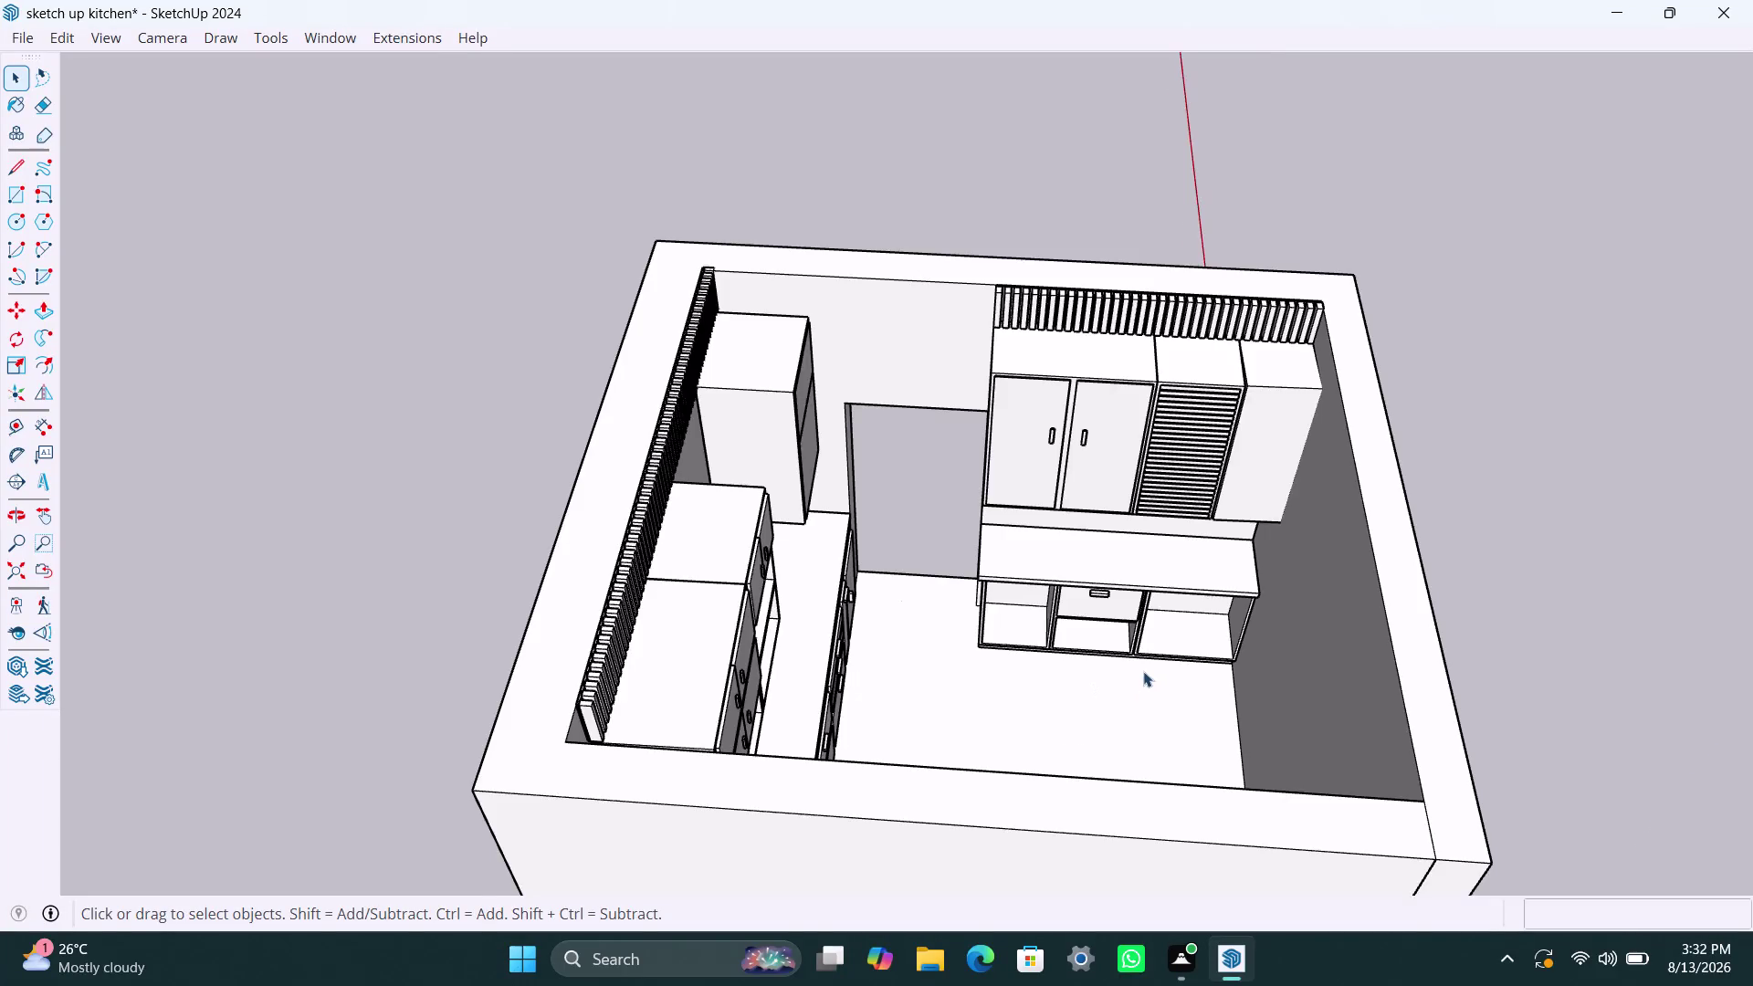
Draw a thin vertical handle rectangle on the tall fridge unit's upper door.
scroll(down, 3)
middle_drag(951, 543, 811, 621)
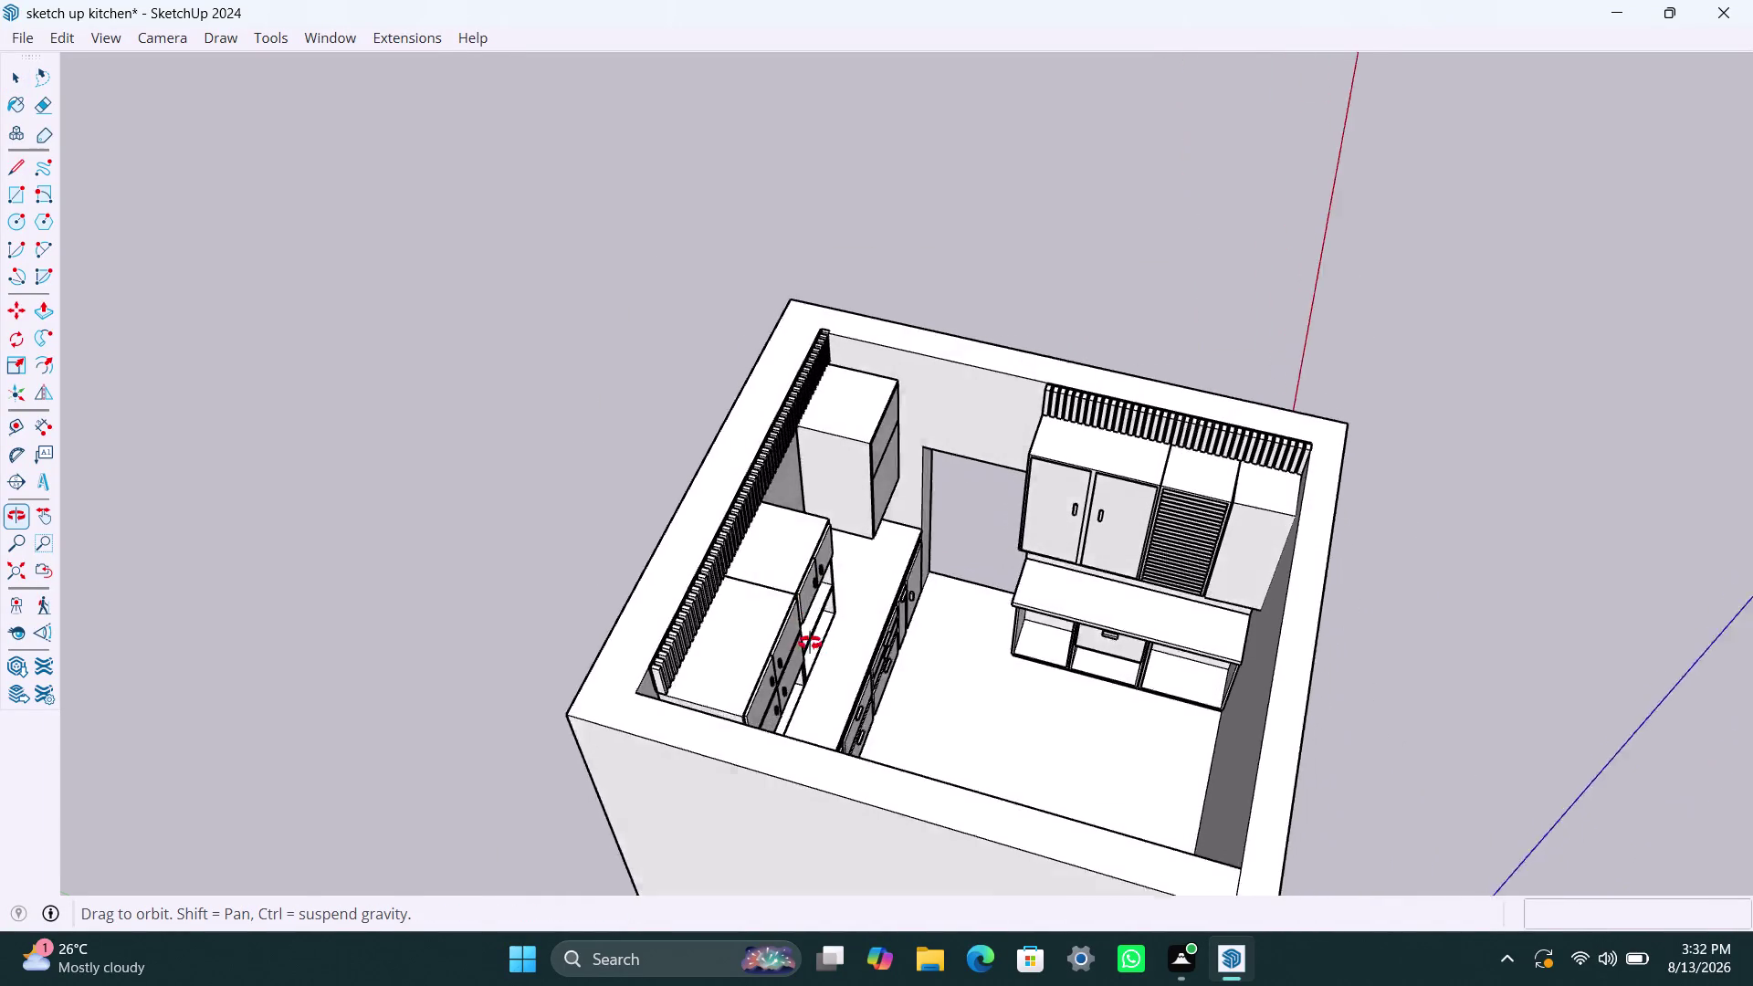
middle_drag(811, 621, 1355, 729)
scroll(up, 3)
middle_drag(1160, 568, 990, 577)
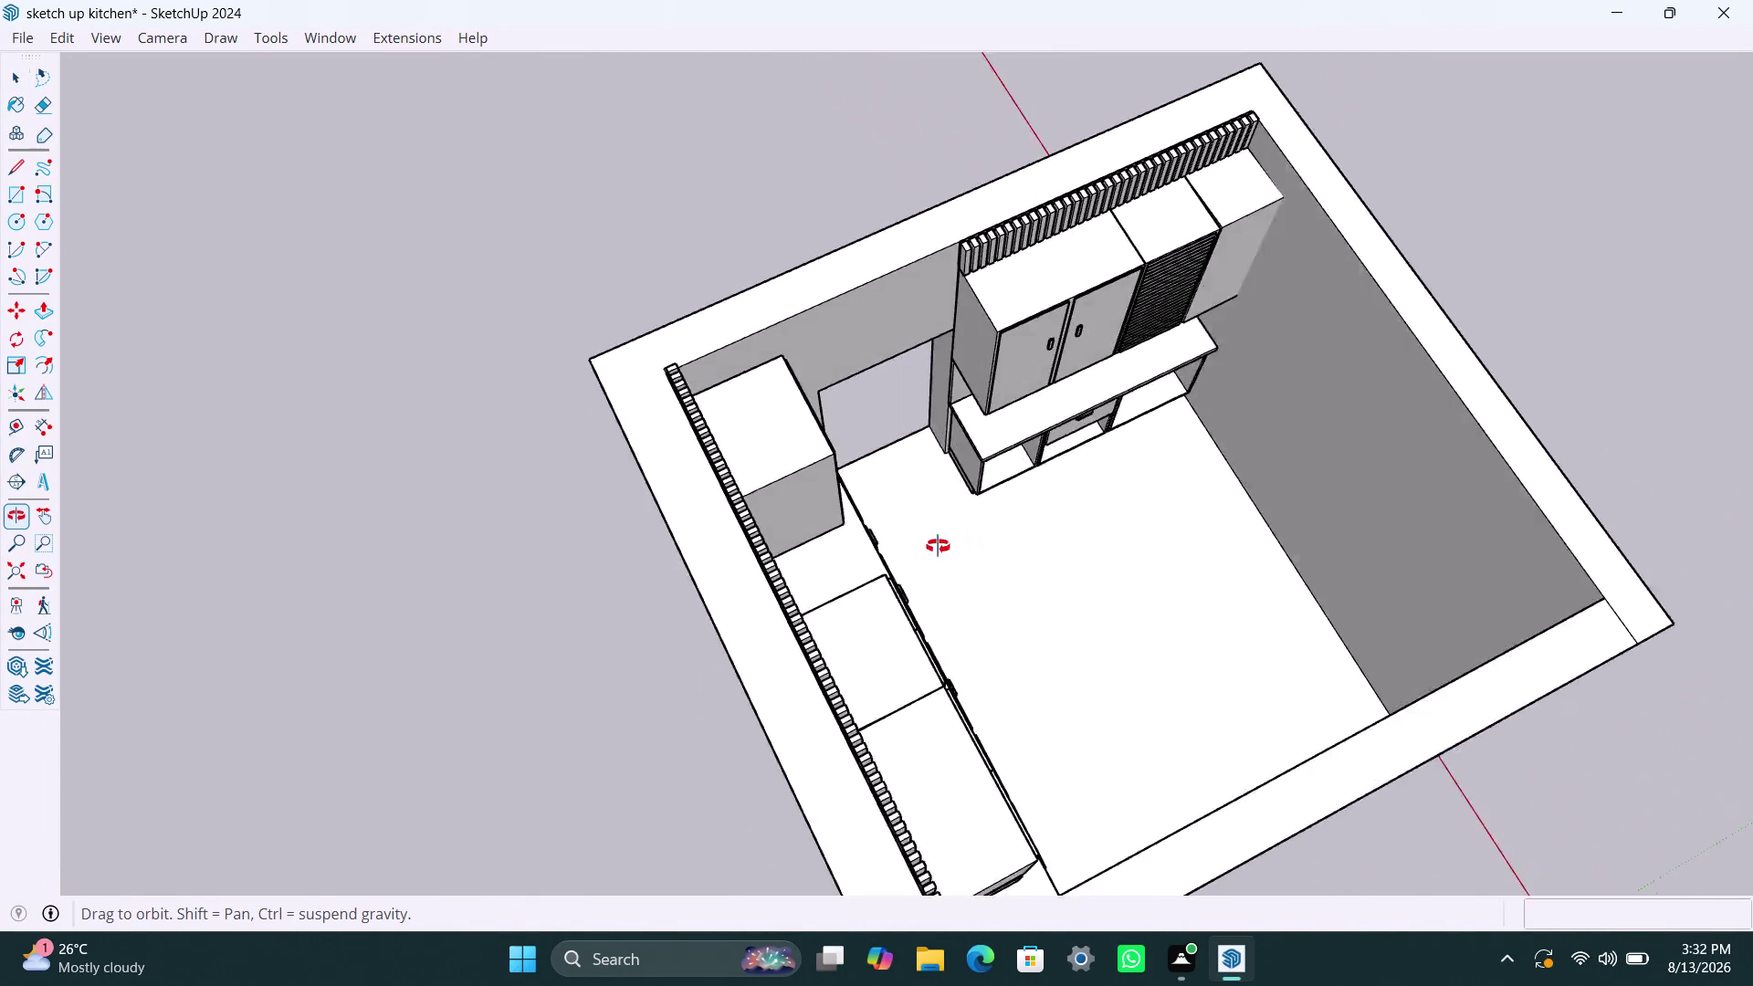
middle_drag(990, 577, 733, 333)
scroll(up, 3)
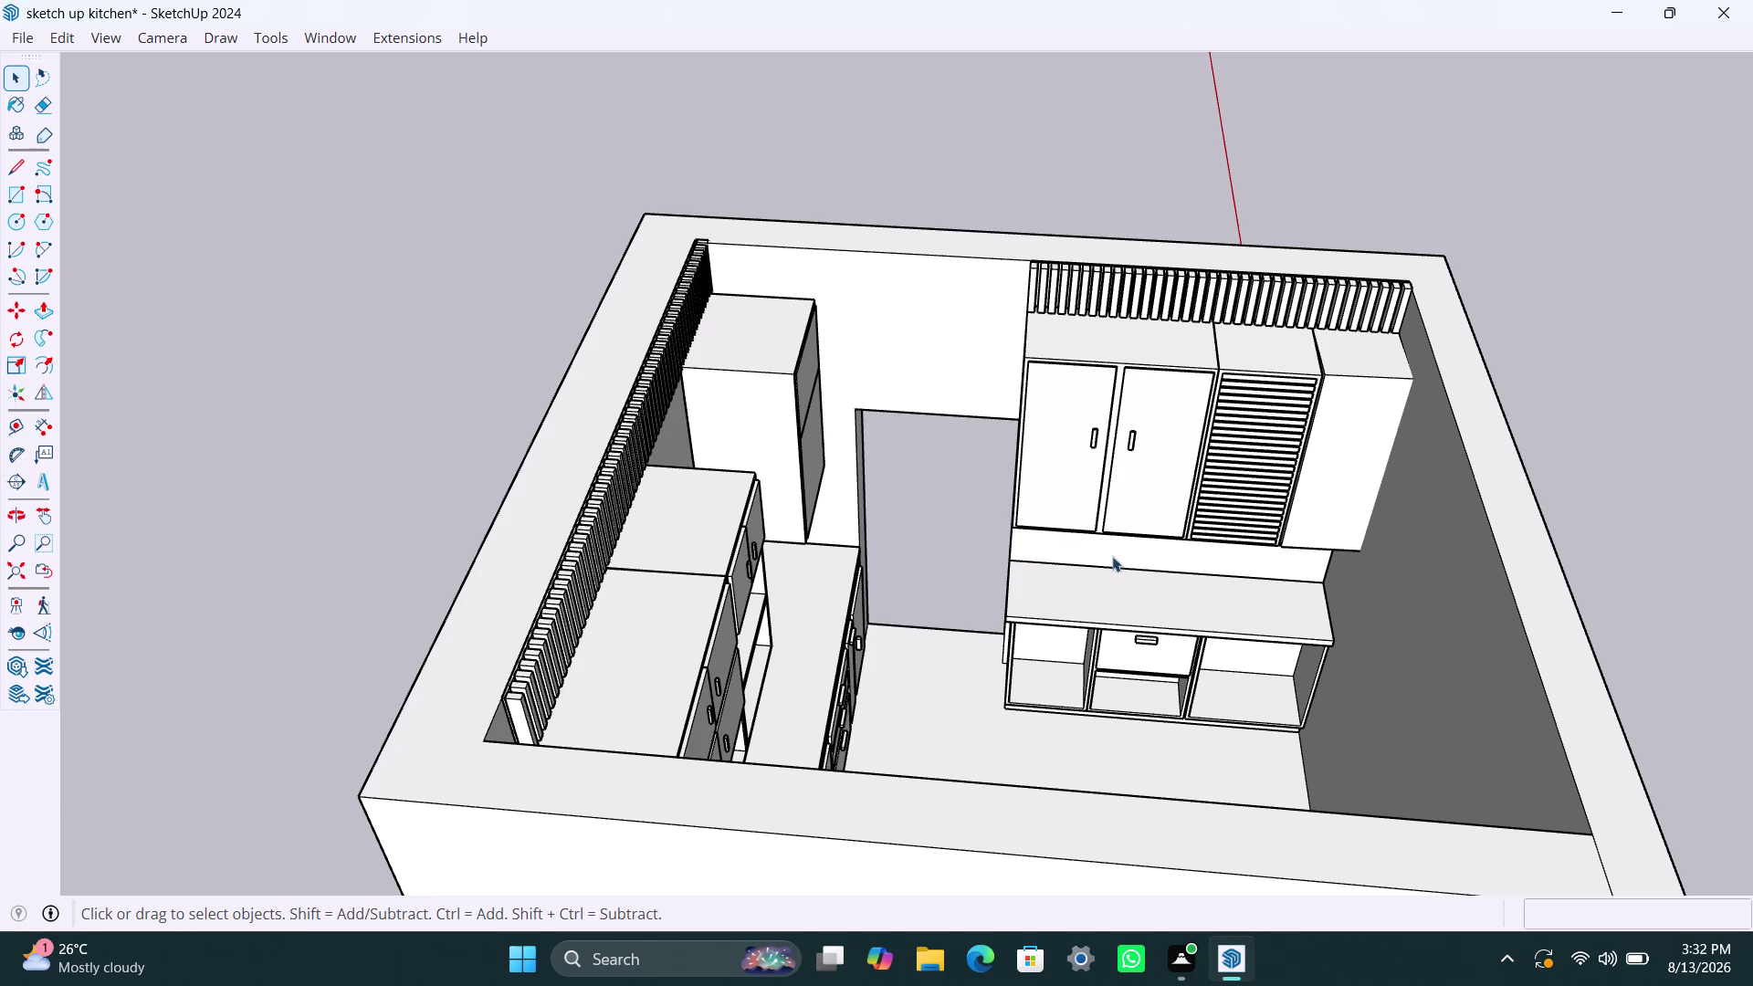
scroll(down, 3)
middle_drag(1116, 660, 529, 587)
scroll(down, 3)
middle_drag(883, 623, 883, 626)
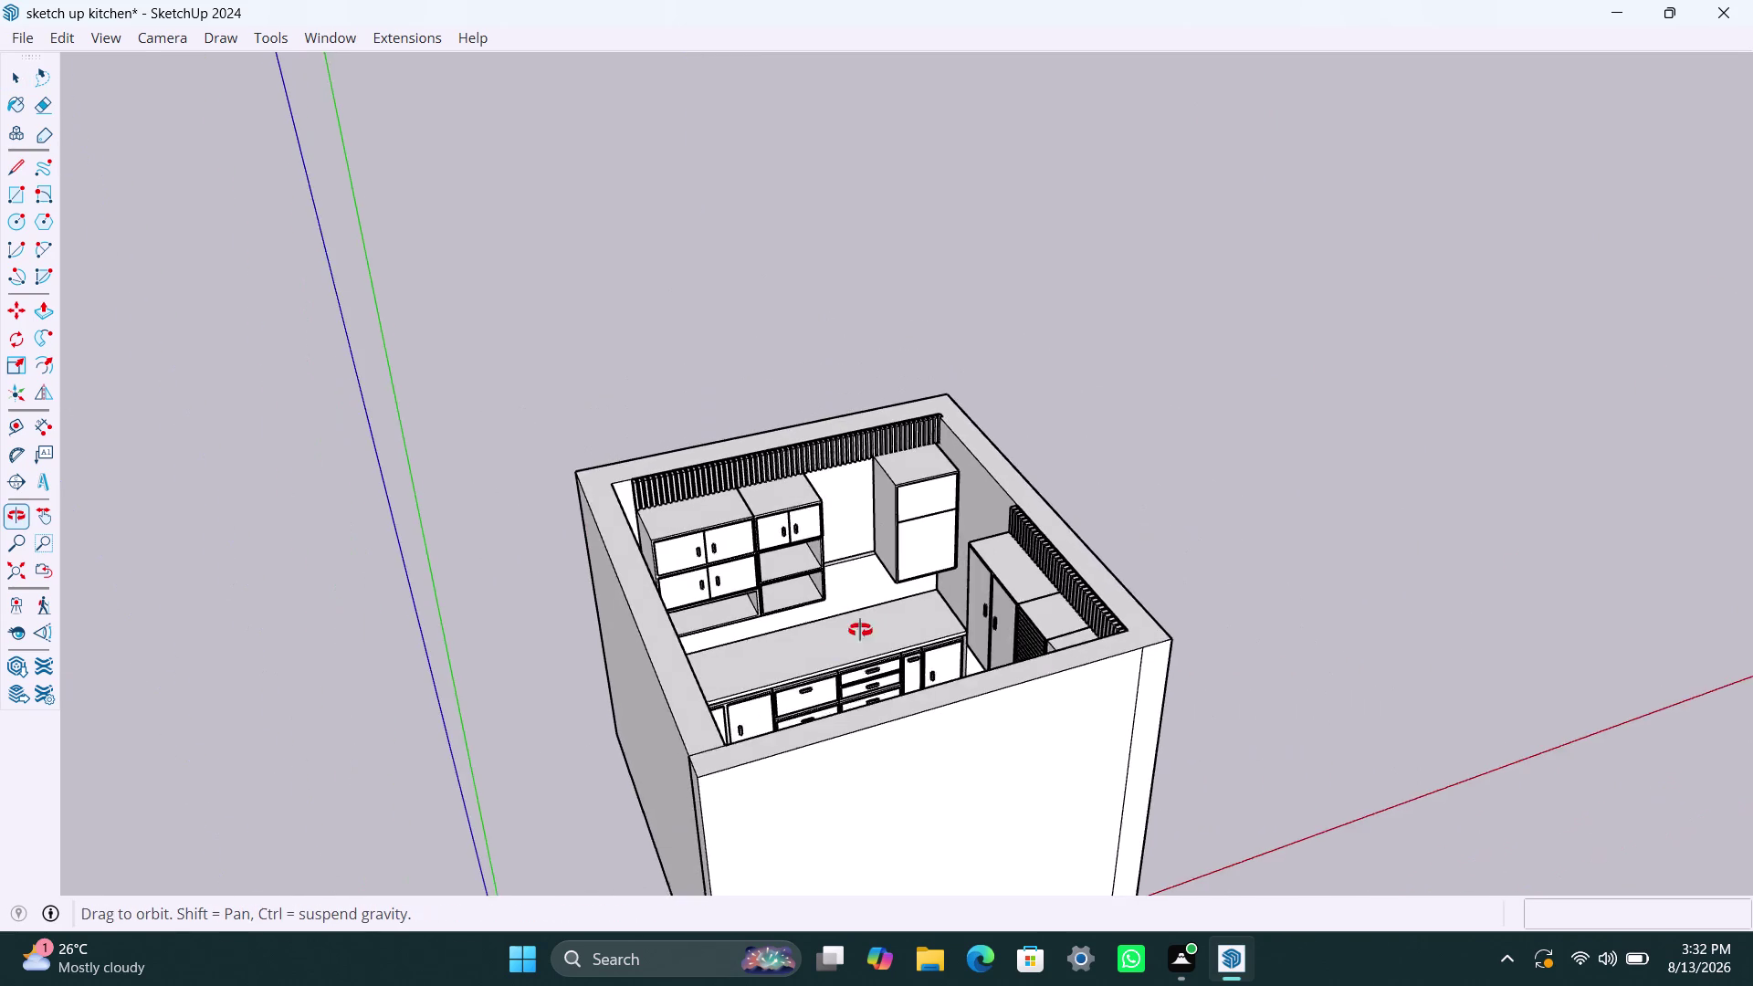
middle_drag(883, 625, 913, 721)
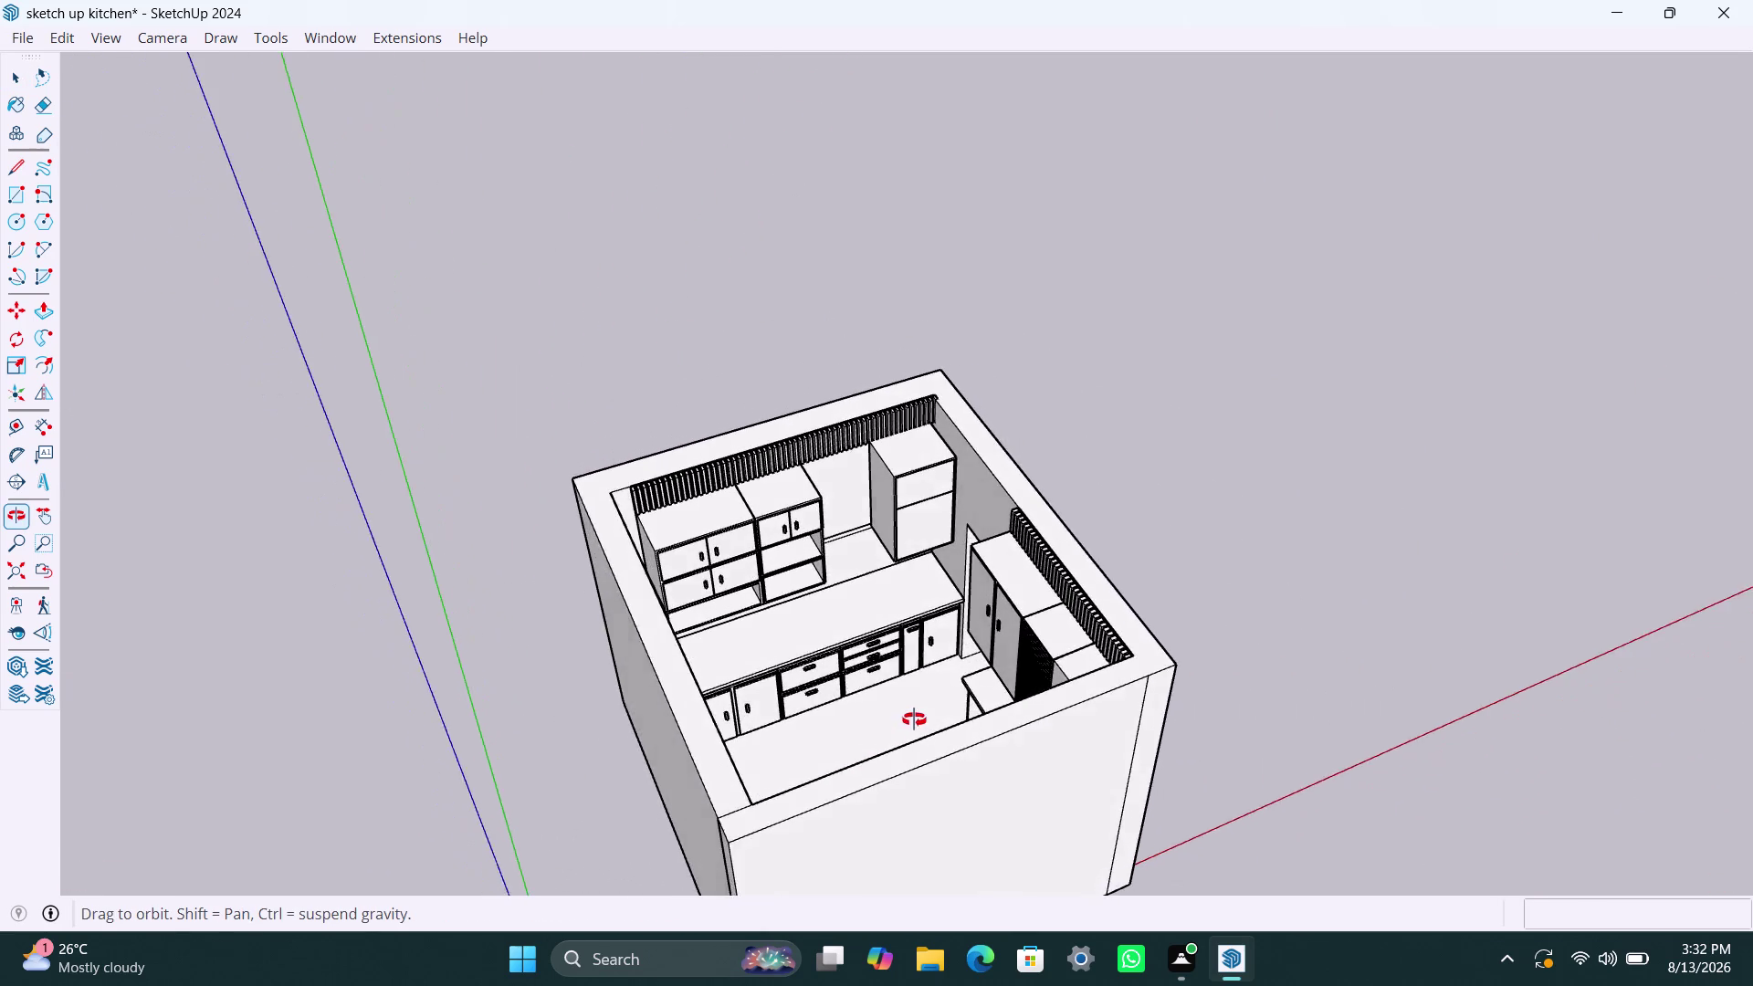
middle_drag(913, 721, 693, 609)
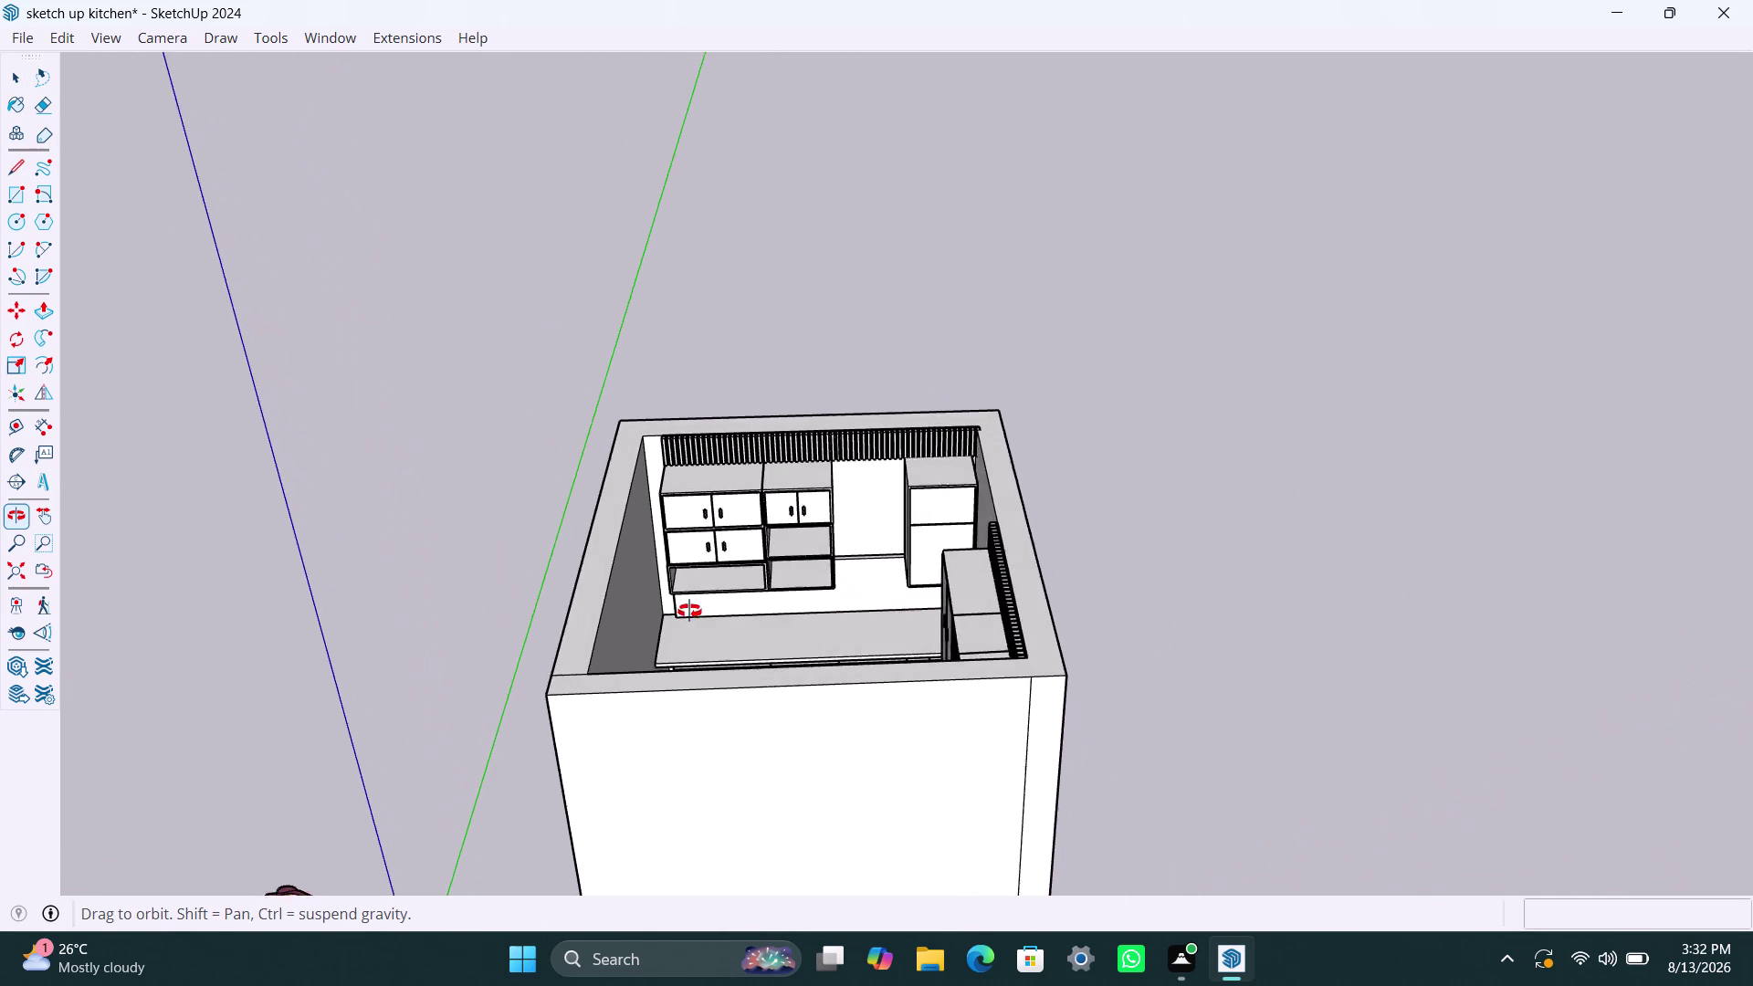
middle_drag(693, 609, 673, 639)
scroll(up, 3)
scroll(up, 3)
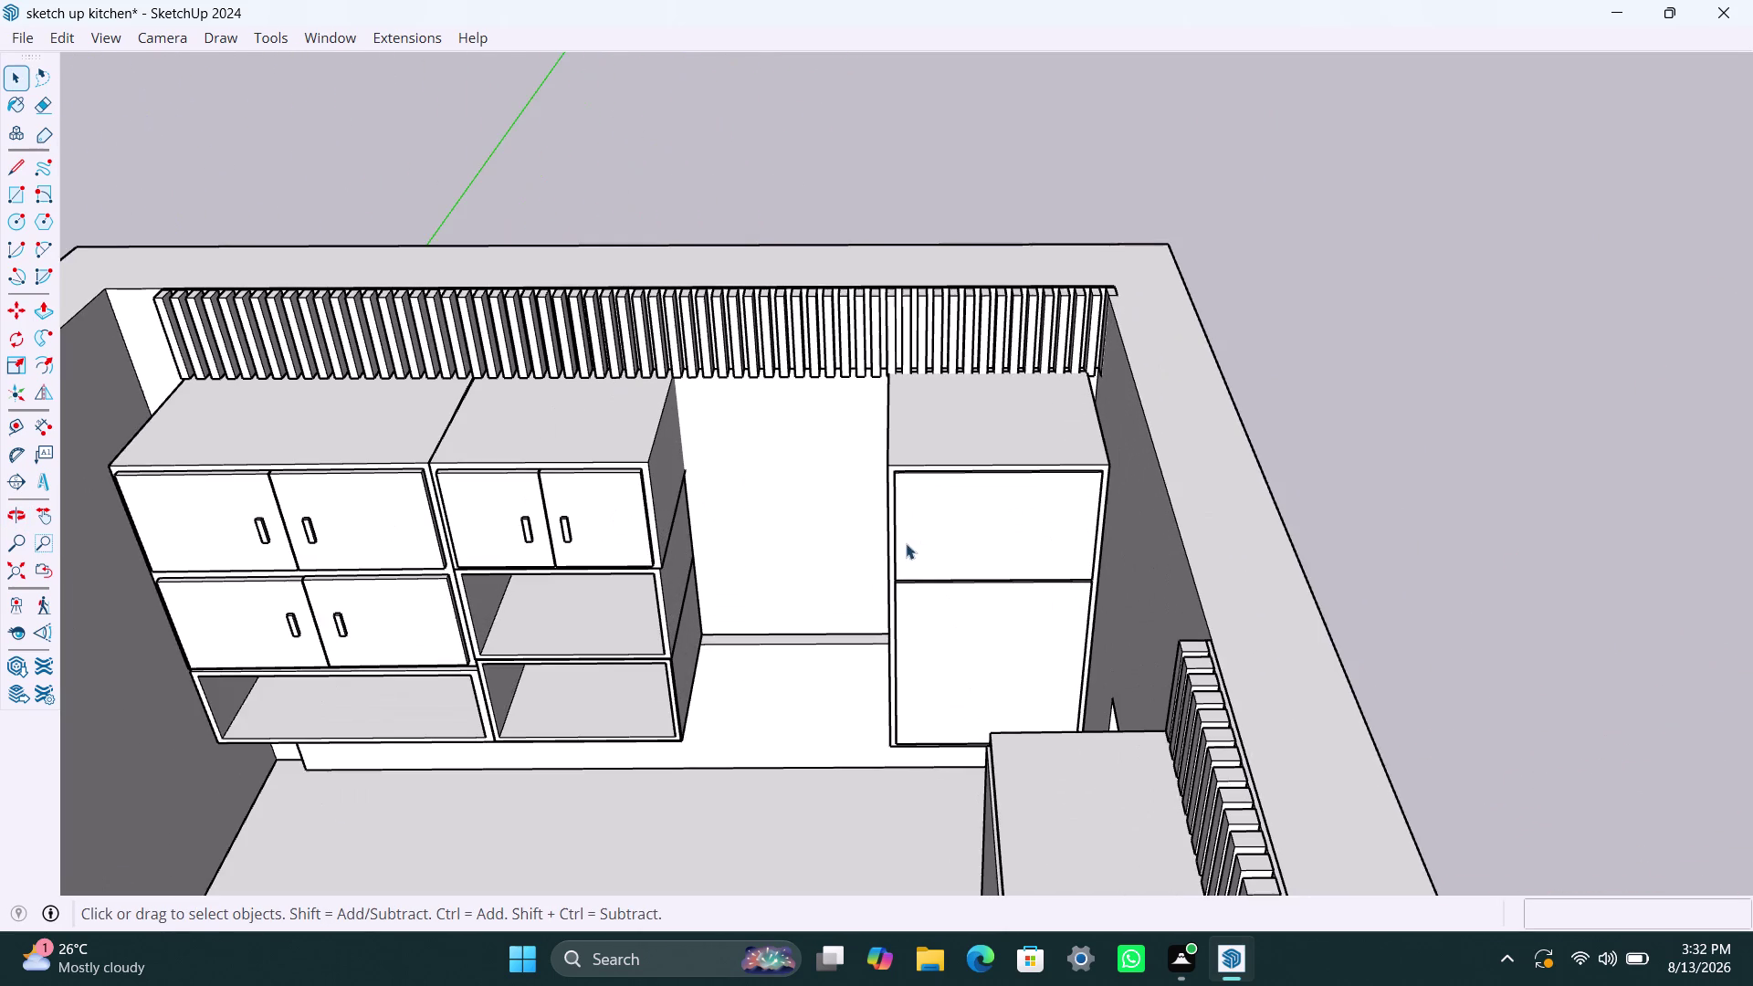
scroll(up, 3)
key(r)
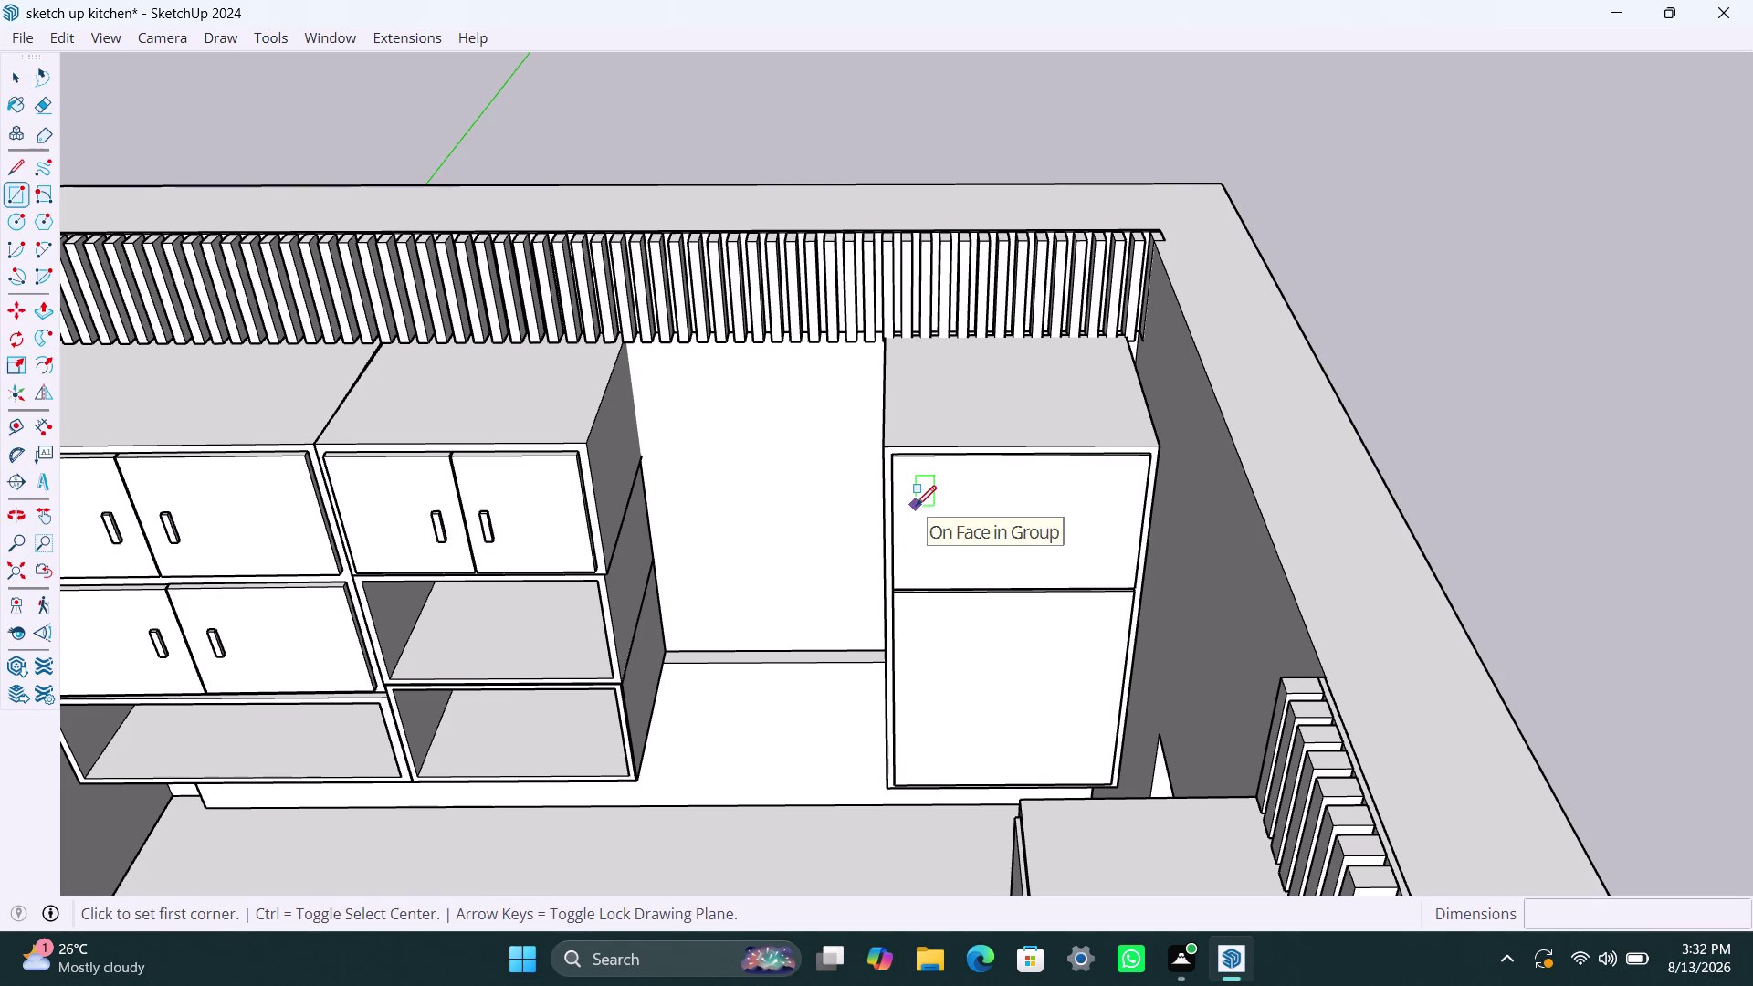
click(918, 505)
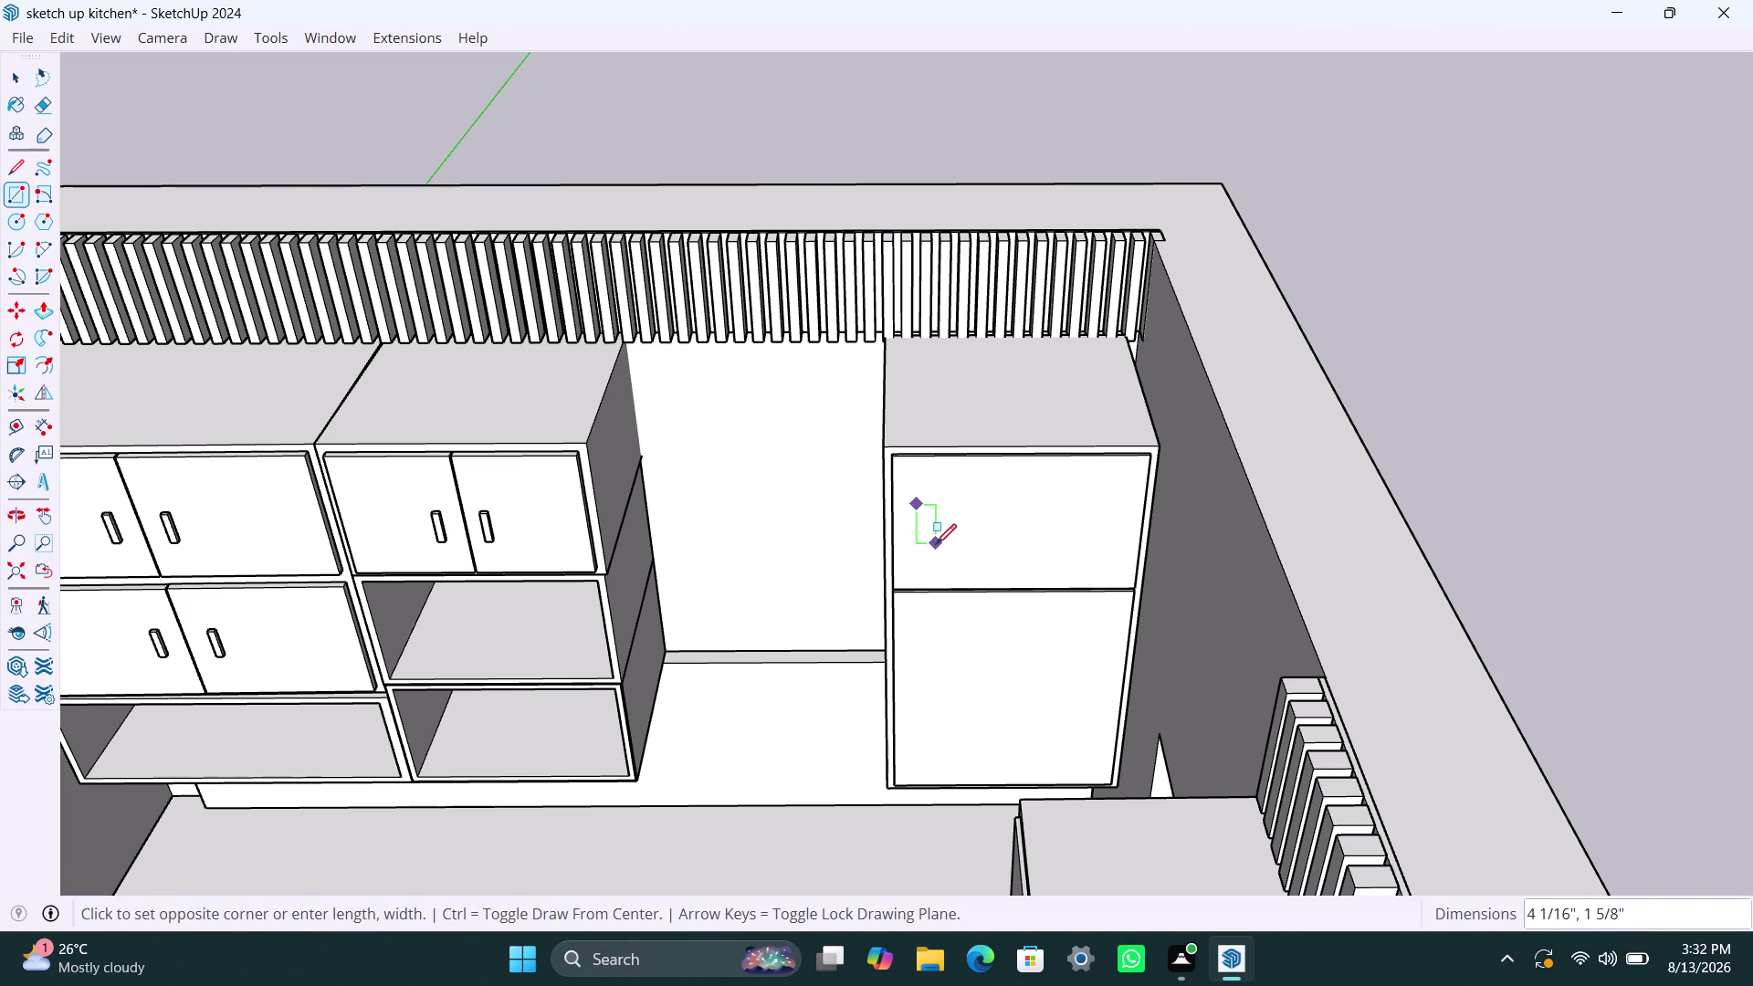
scroll(up, 3)
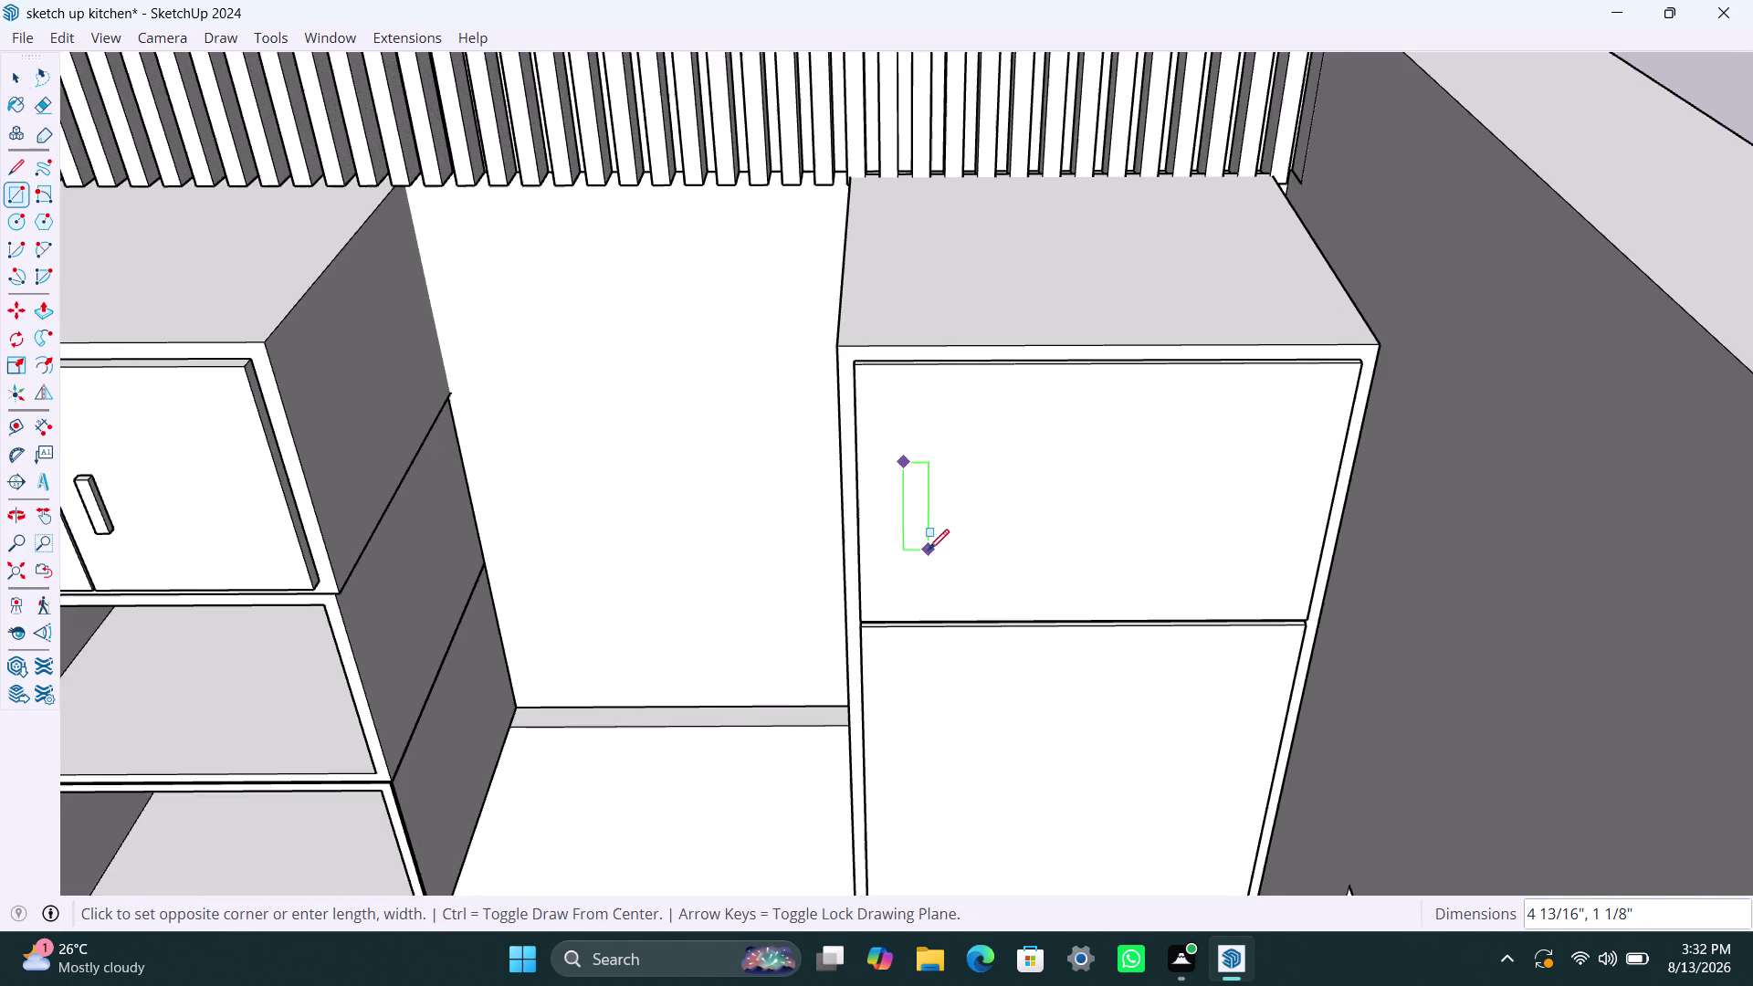
scroll(up, 3)
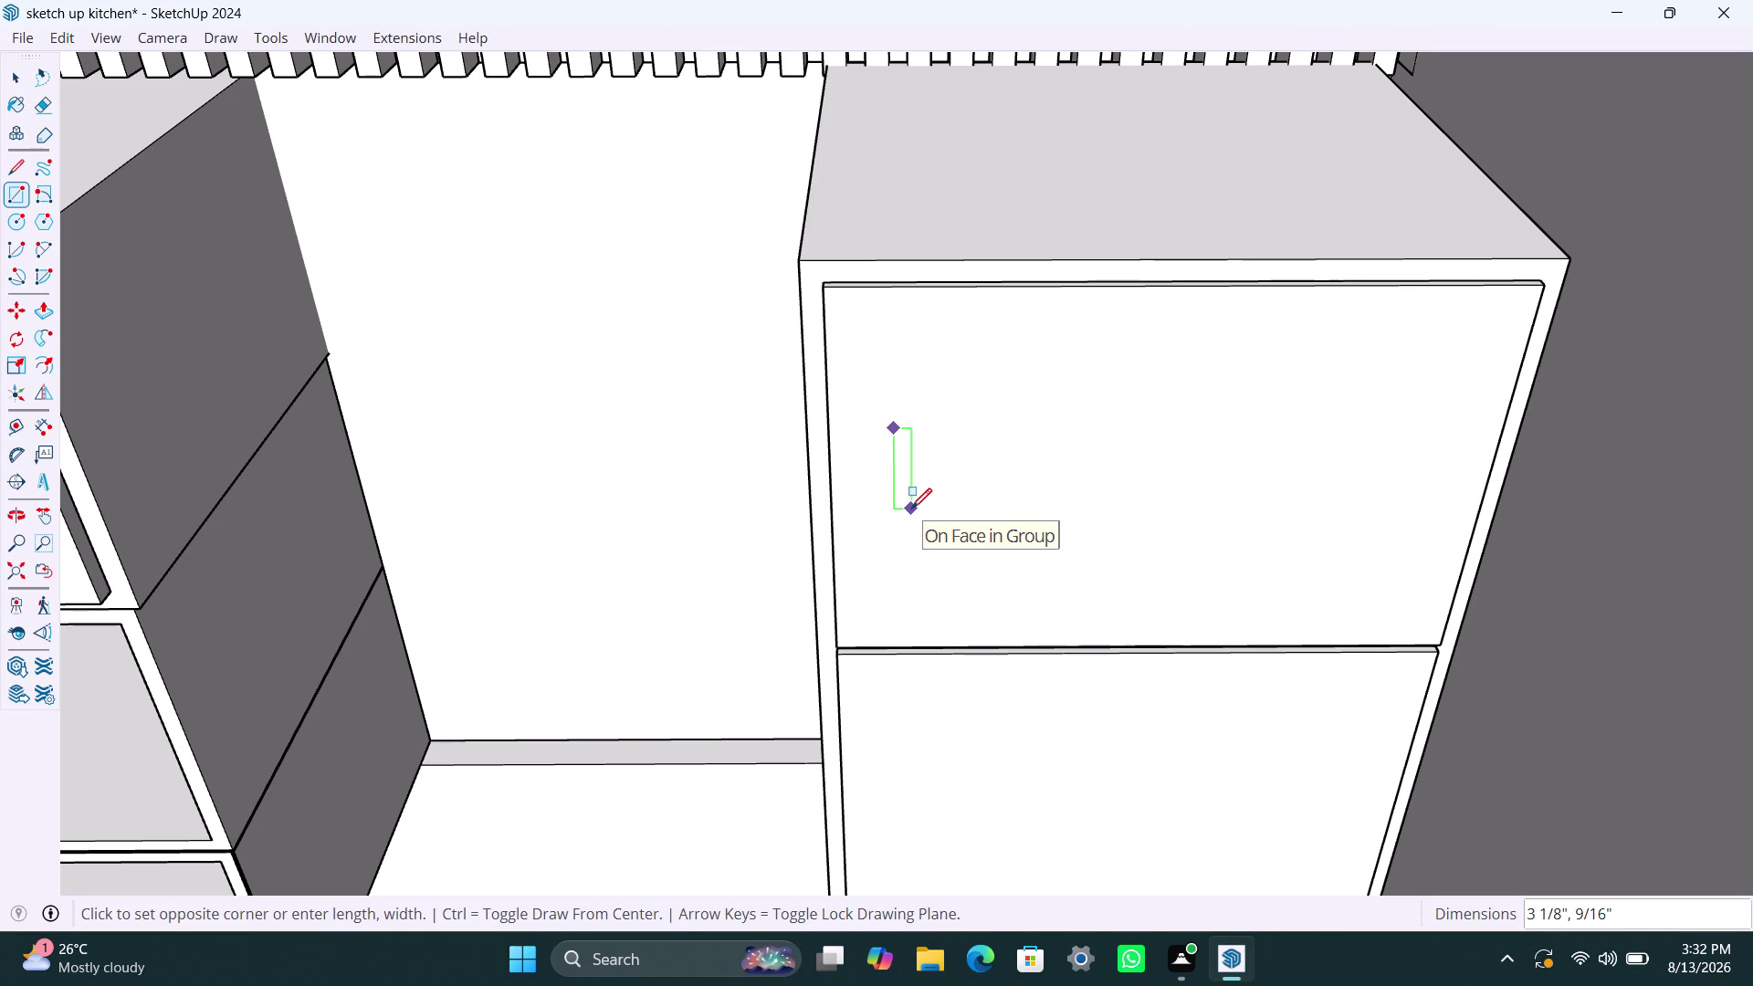
click(911, 509)
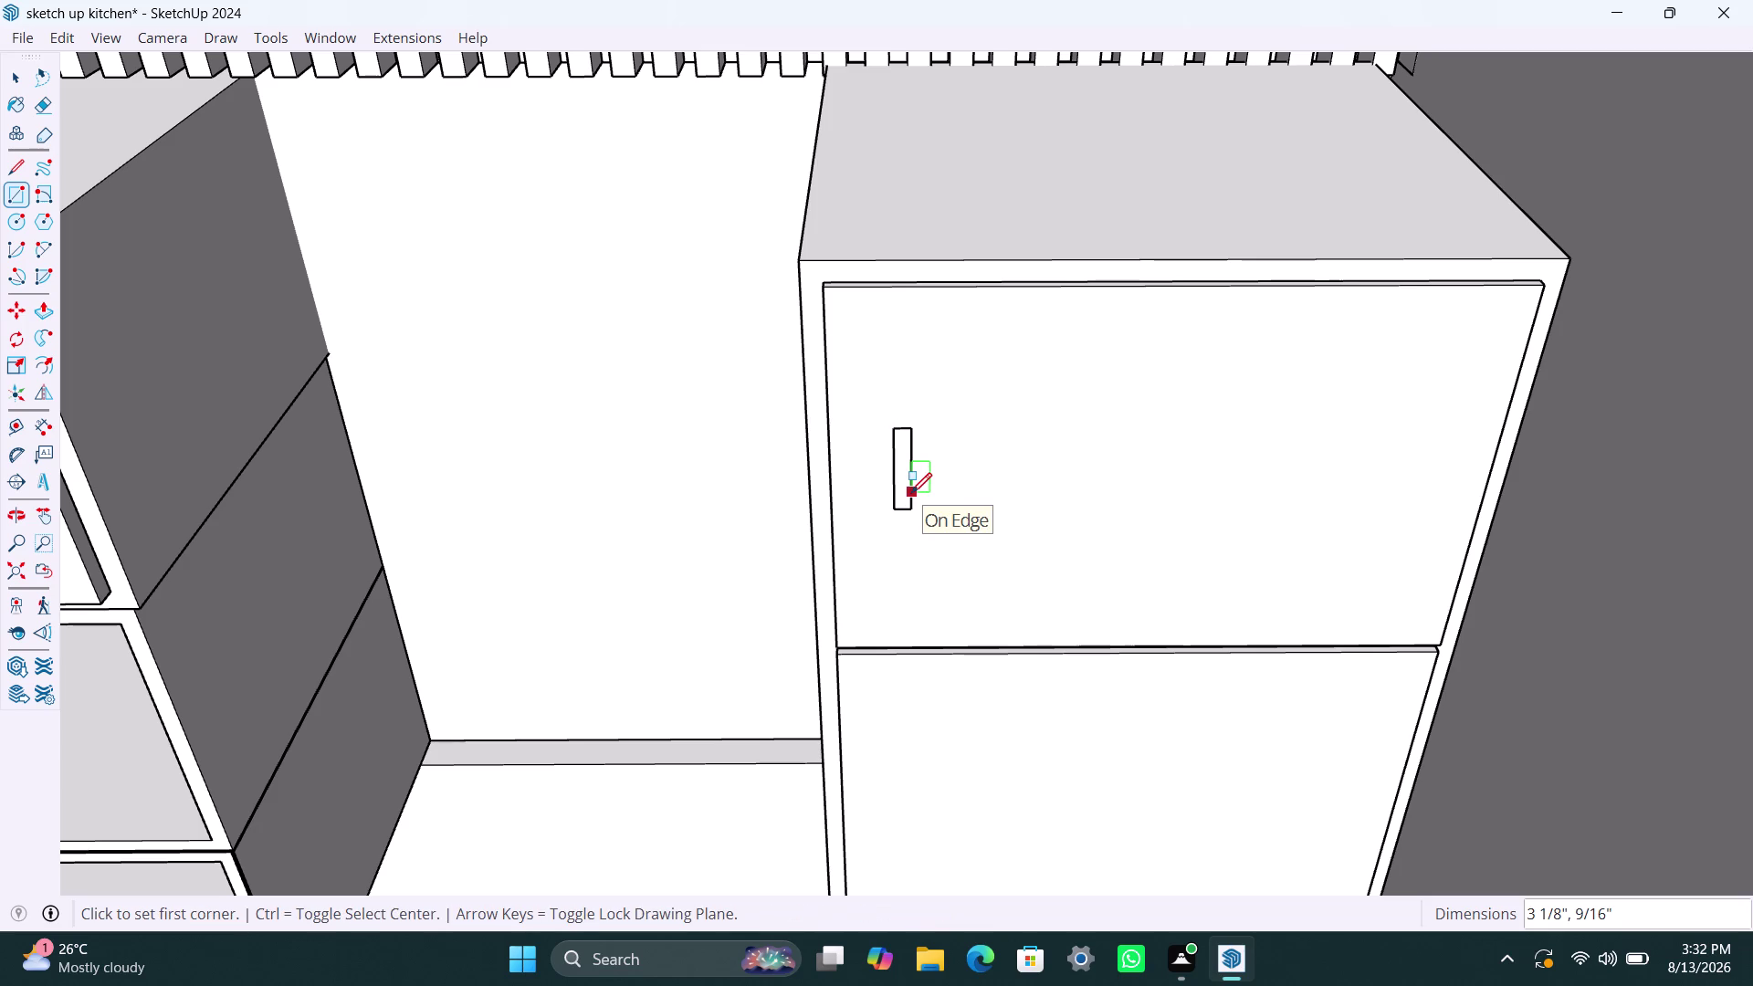
key(space)
Push/Pull the handle rectangle out 7/16" to form a raised handle.
double_click(909, 490)
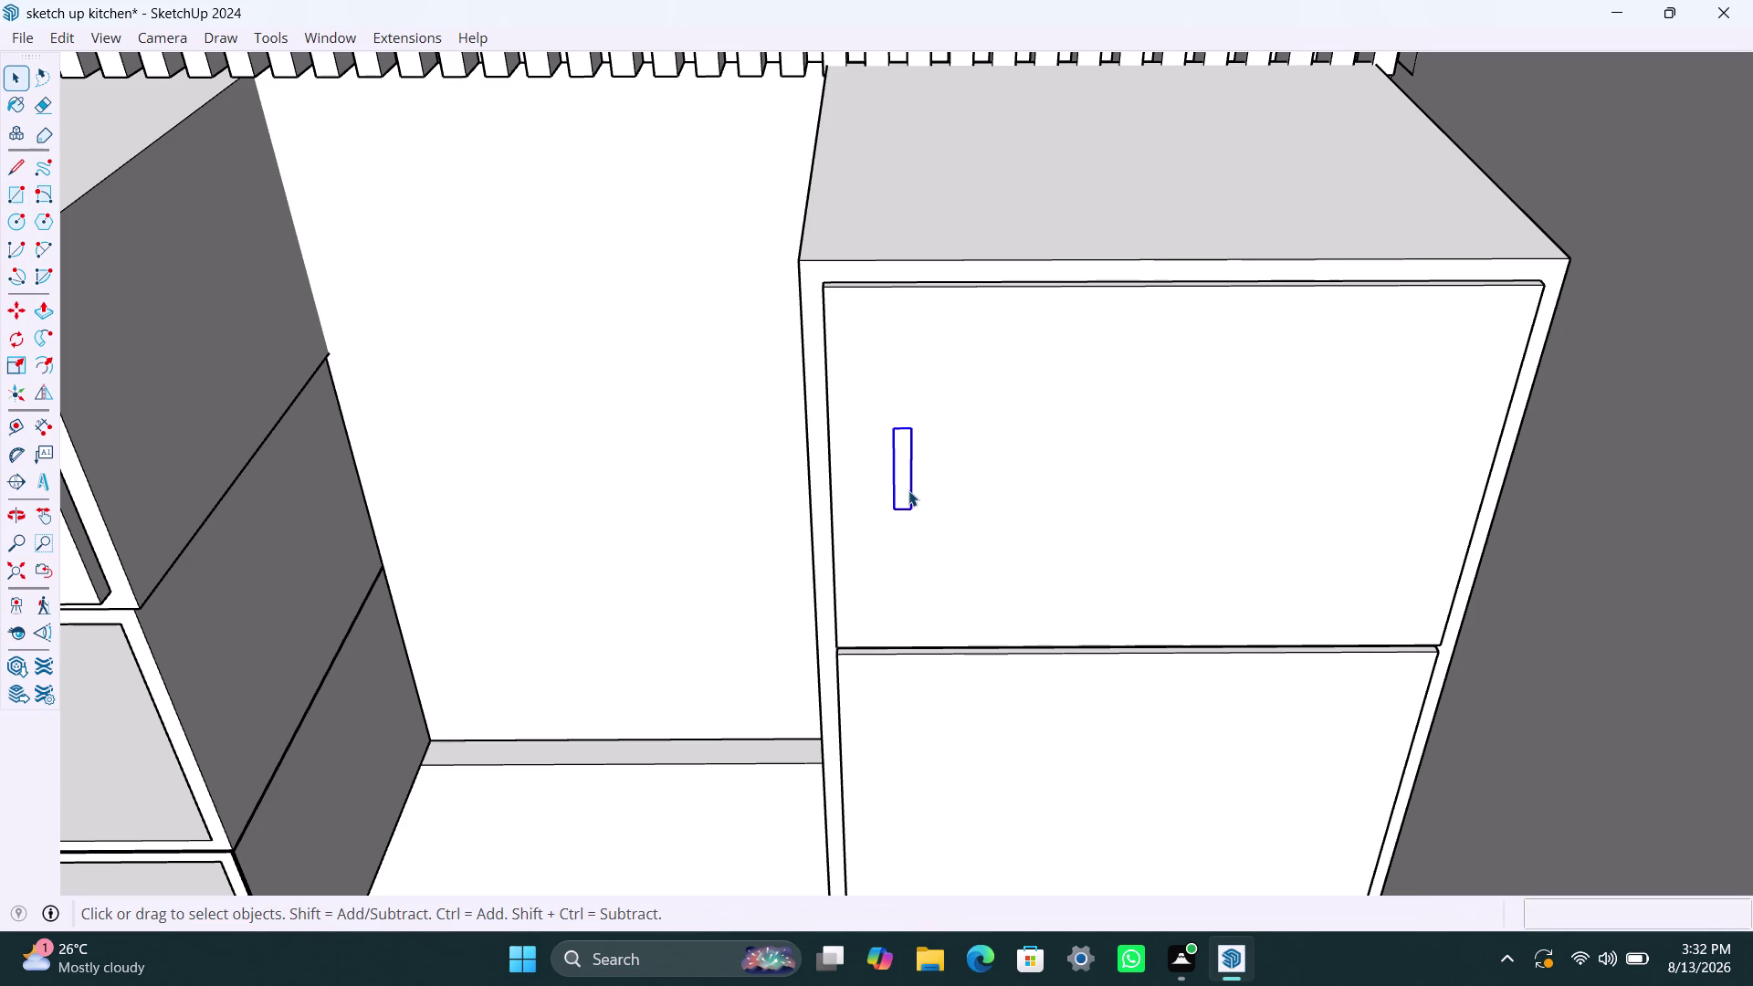
right_click(909, 489)
click(1022, 224)
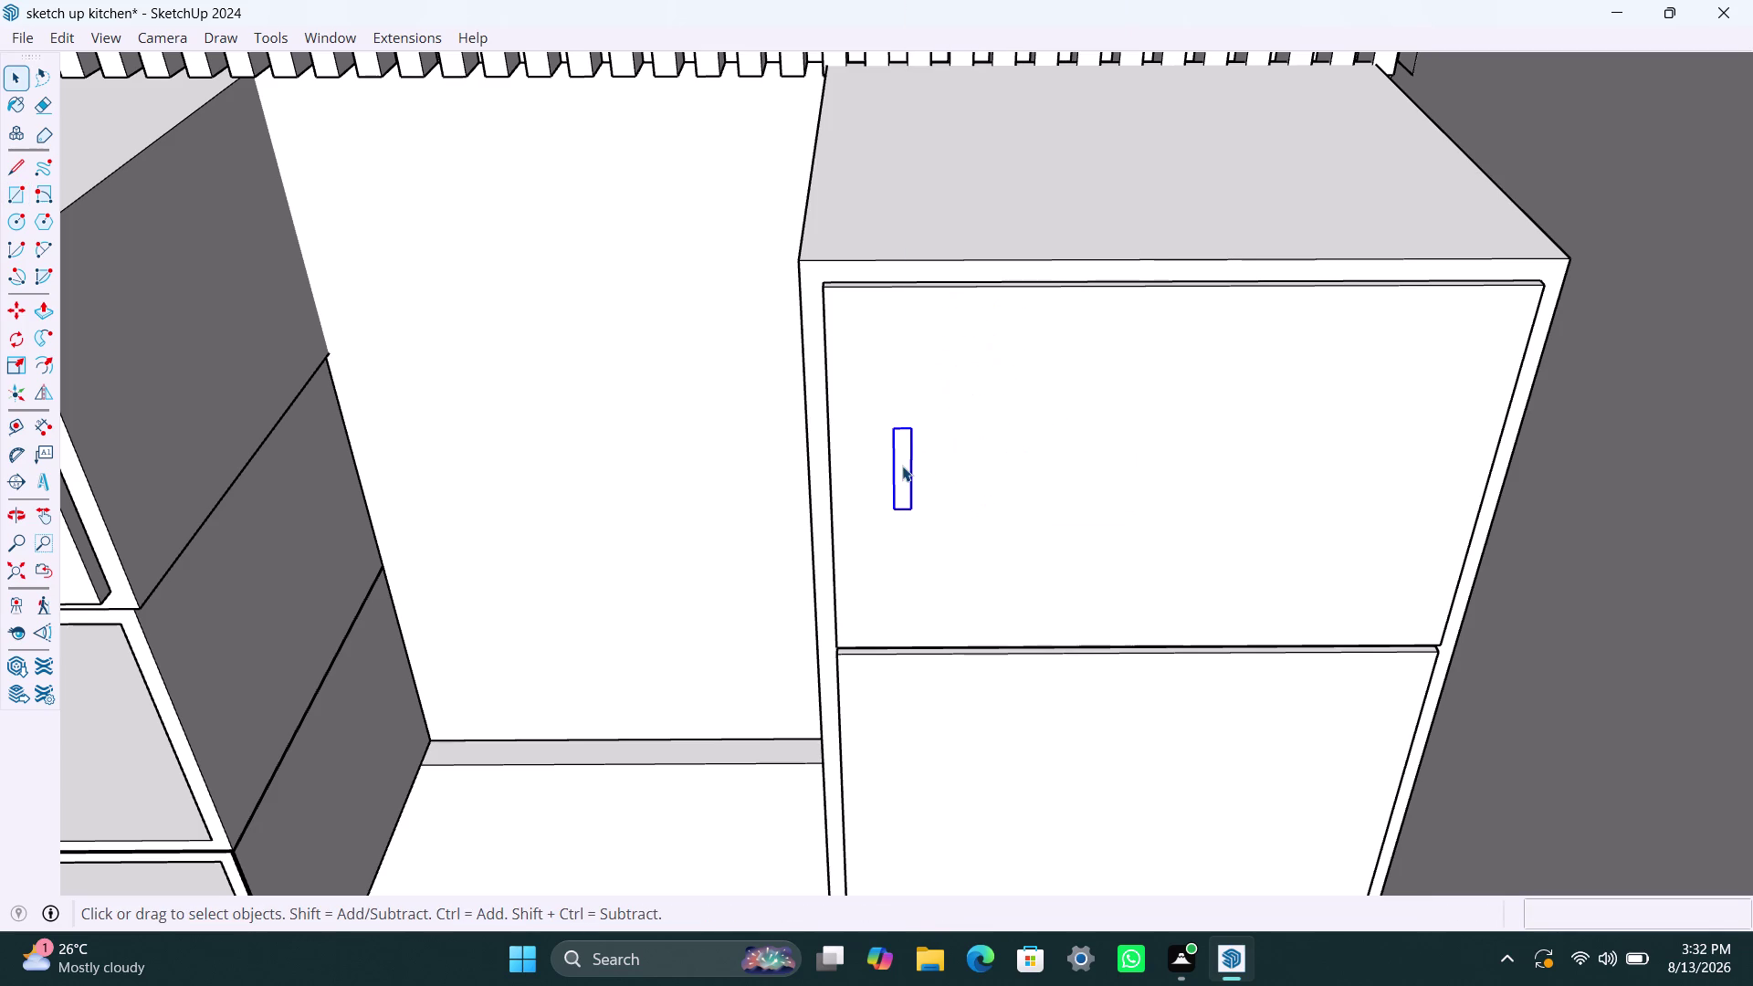
triple_click(902, 466)
key(p)
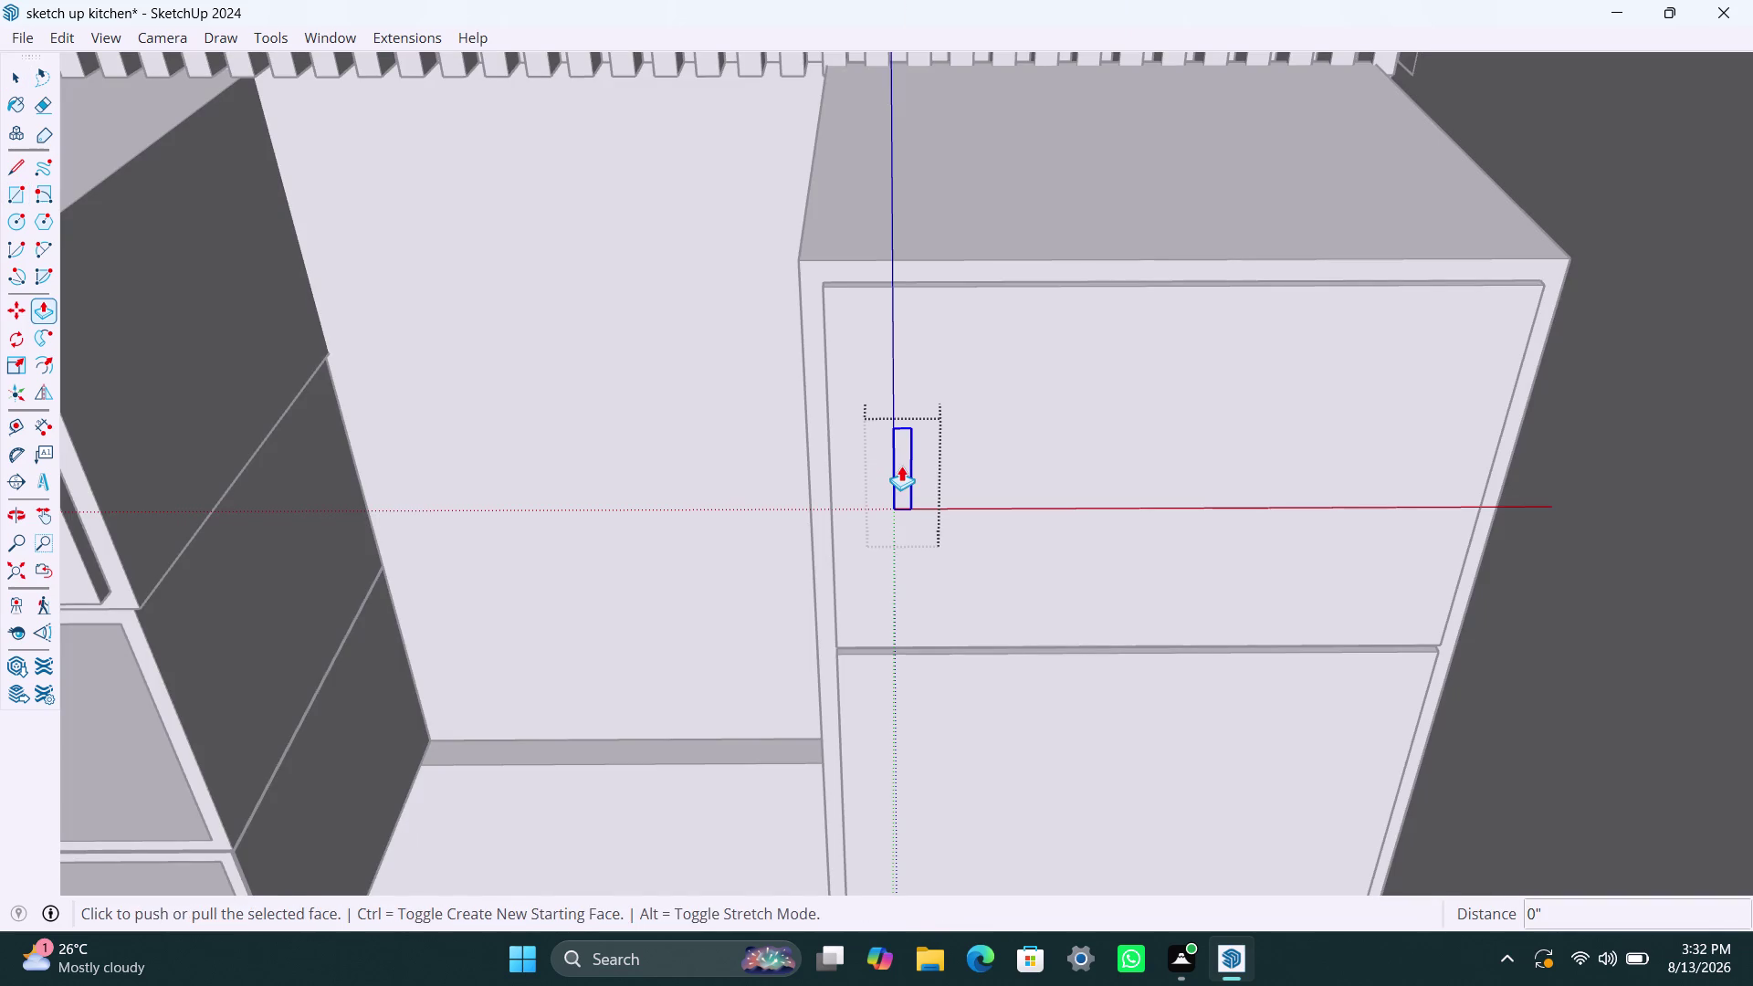
click(898, 466)
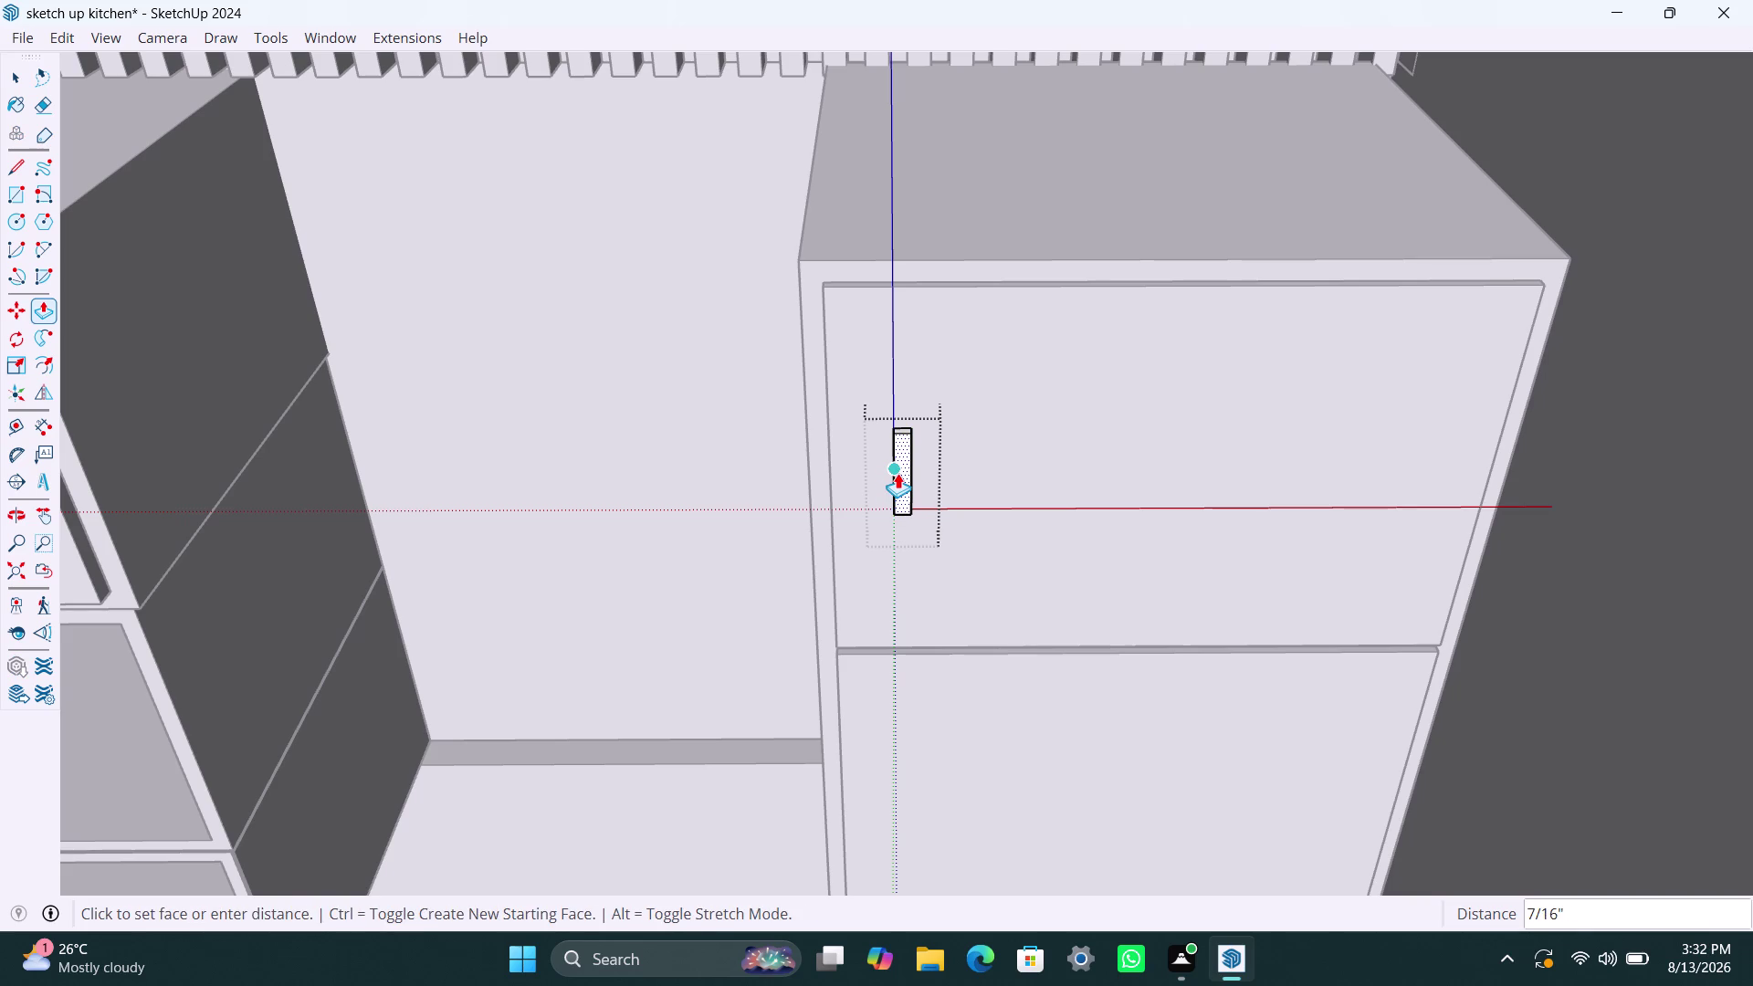
click(897, 473)
key(space)
click(1001, 466)
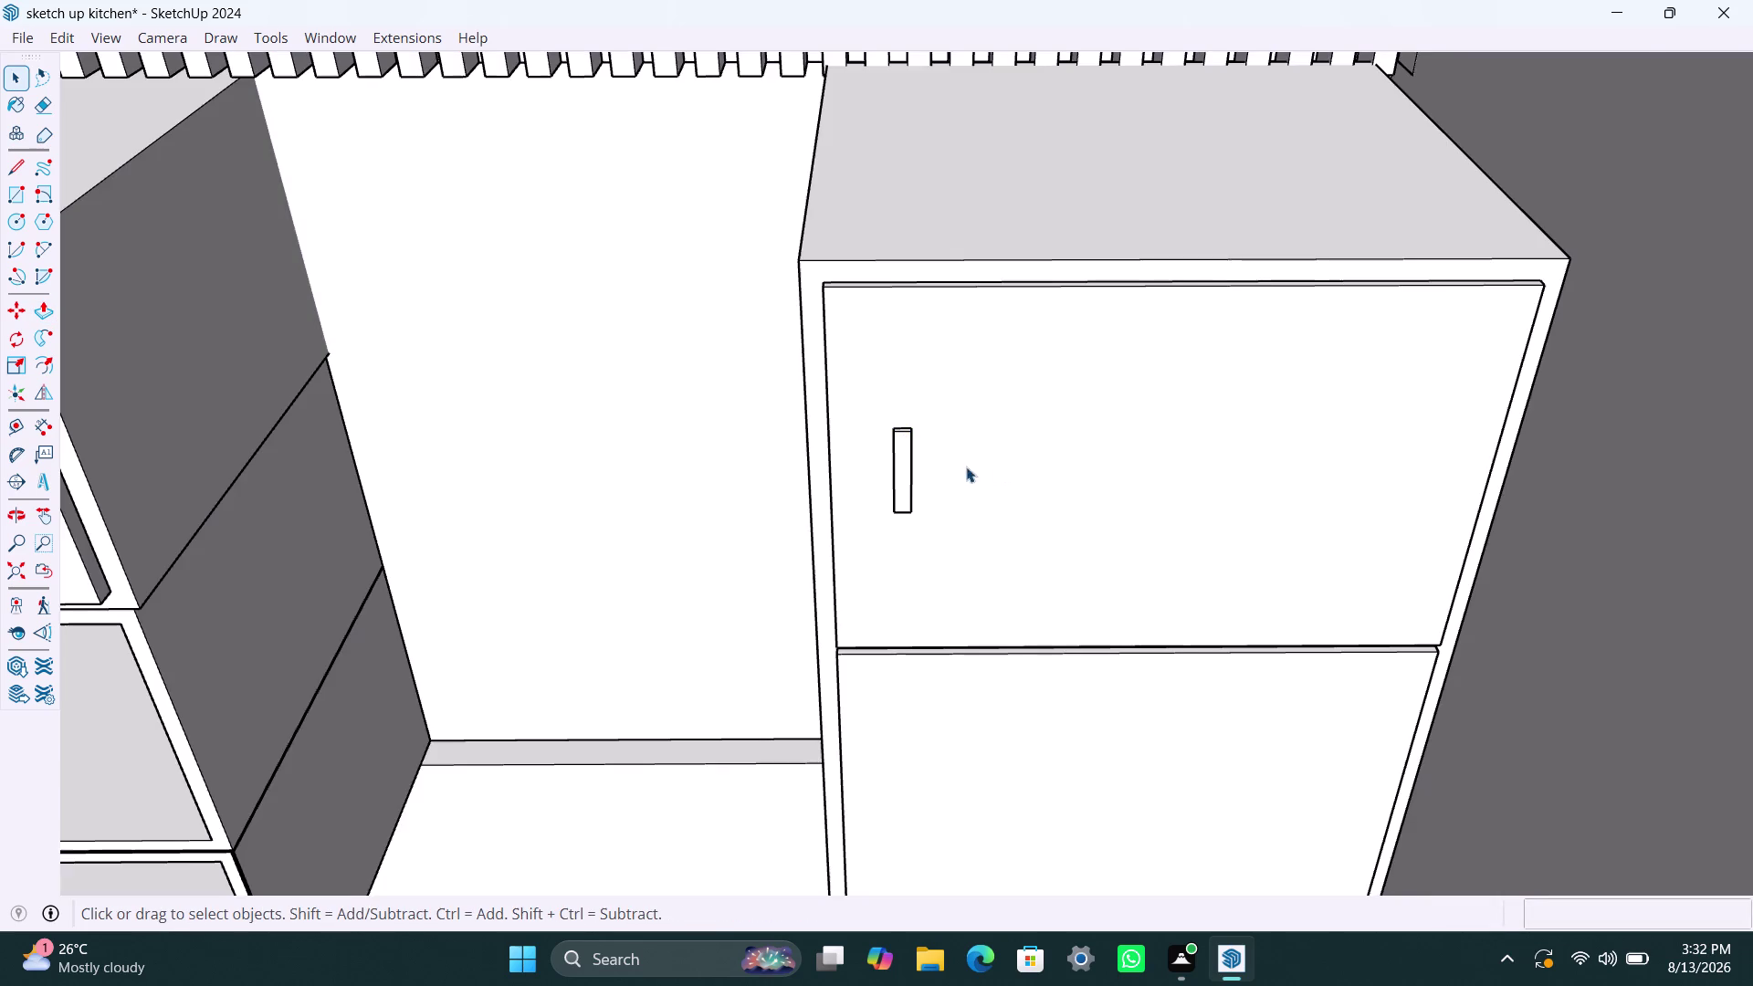
scroll(up, 3)
scroll(up, 3)
scroll(down, 3)
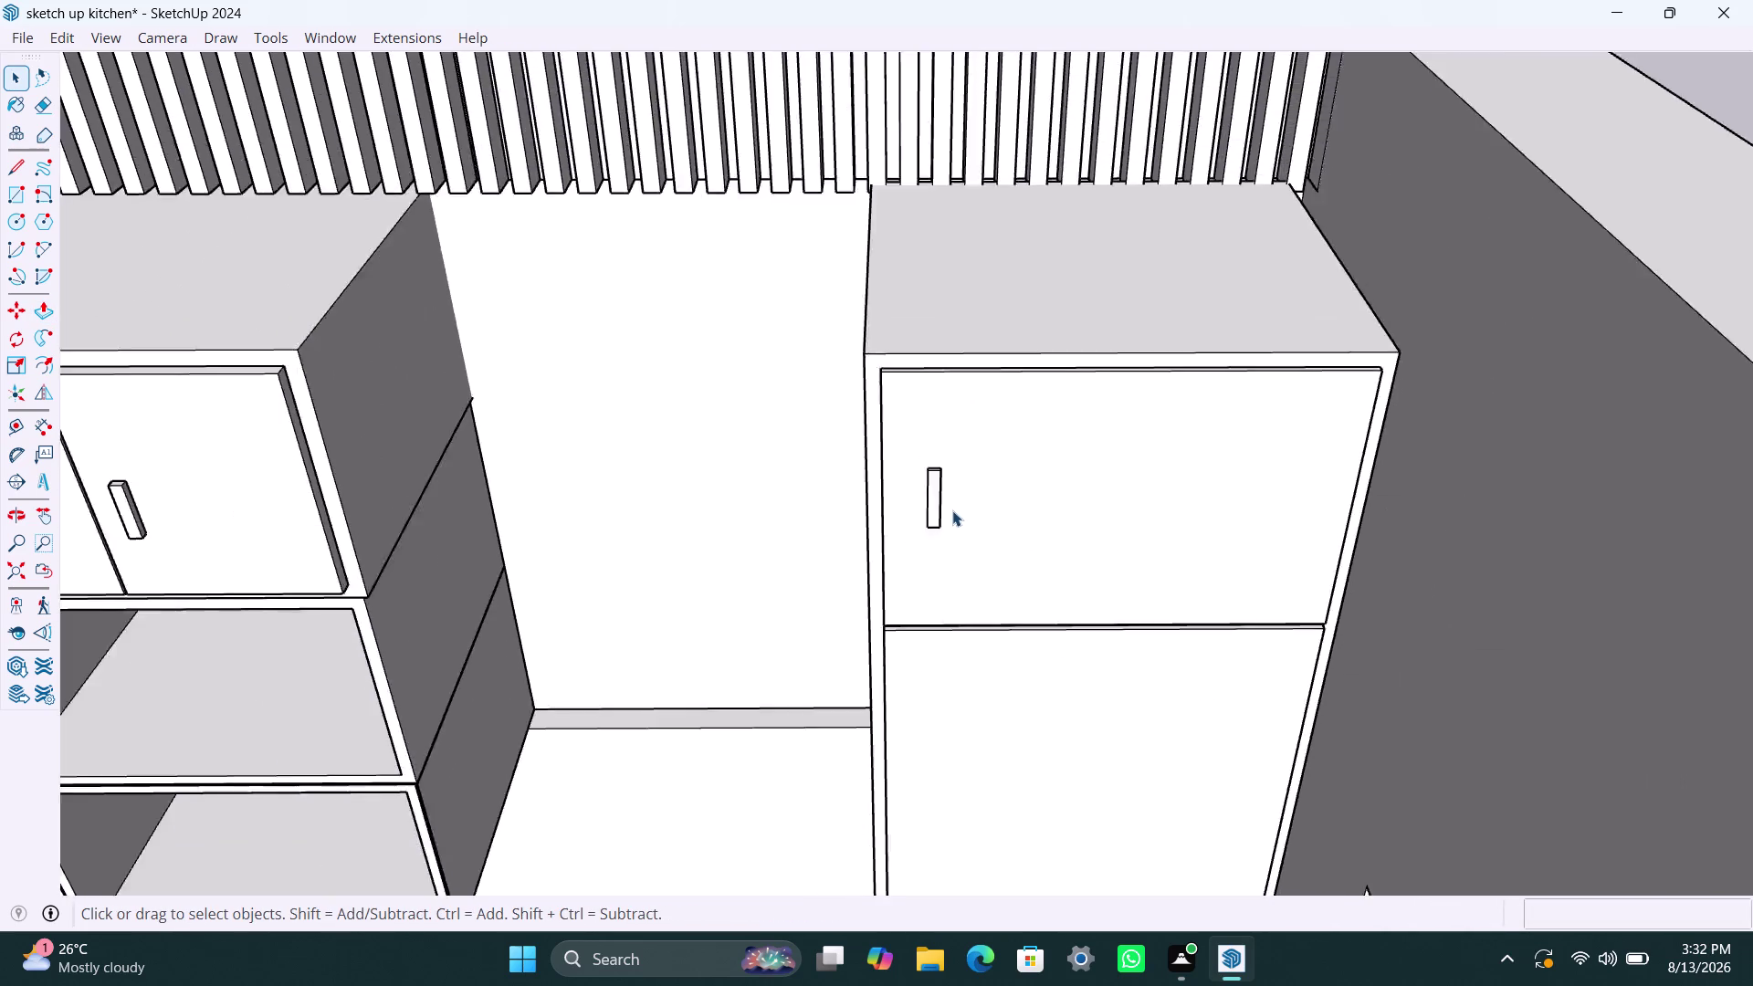
scroll(down, 3)
scroll(down, 3)
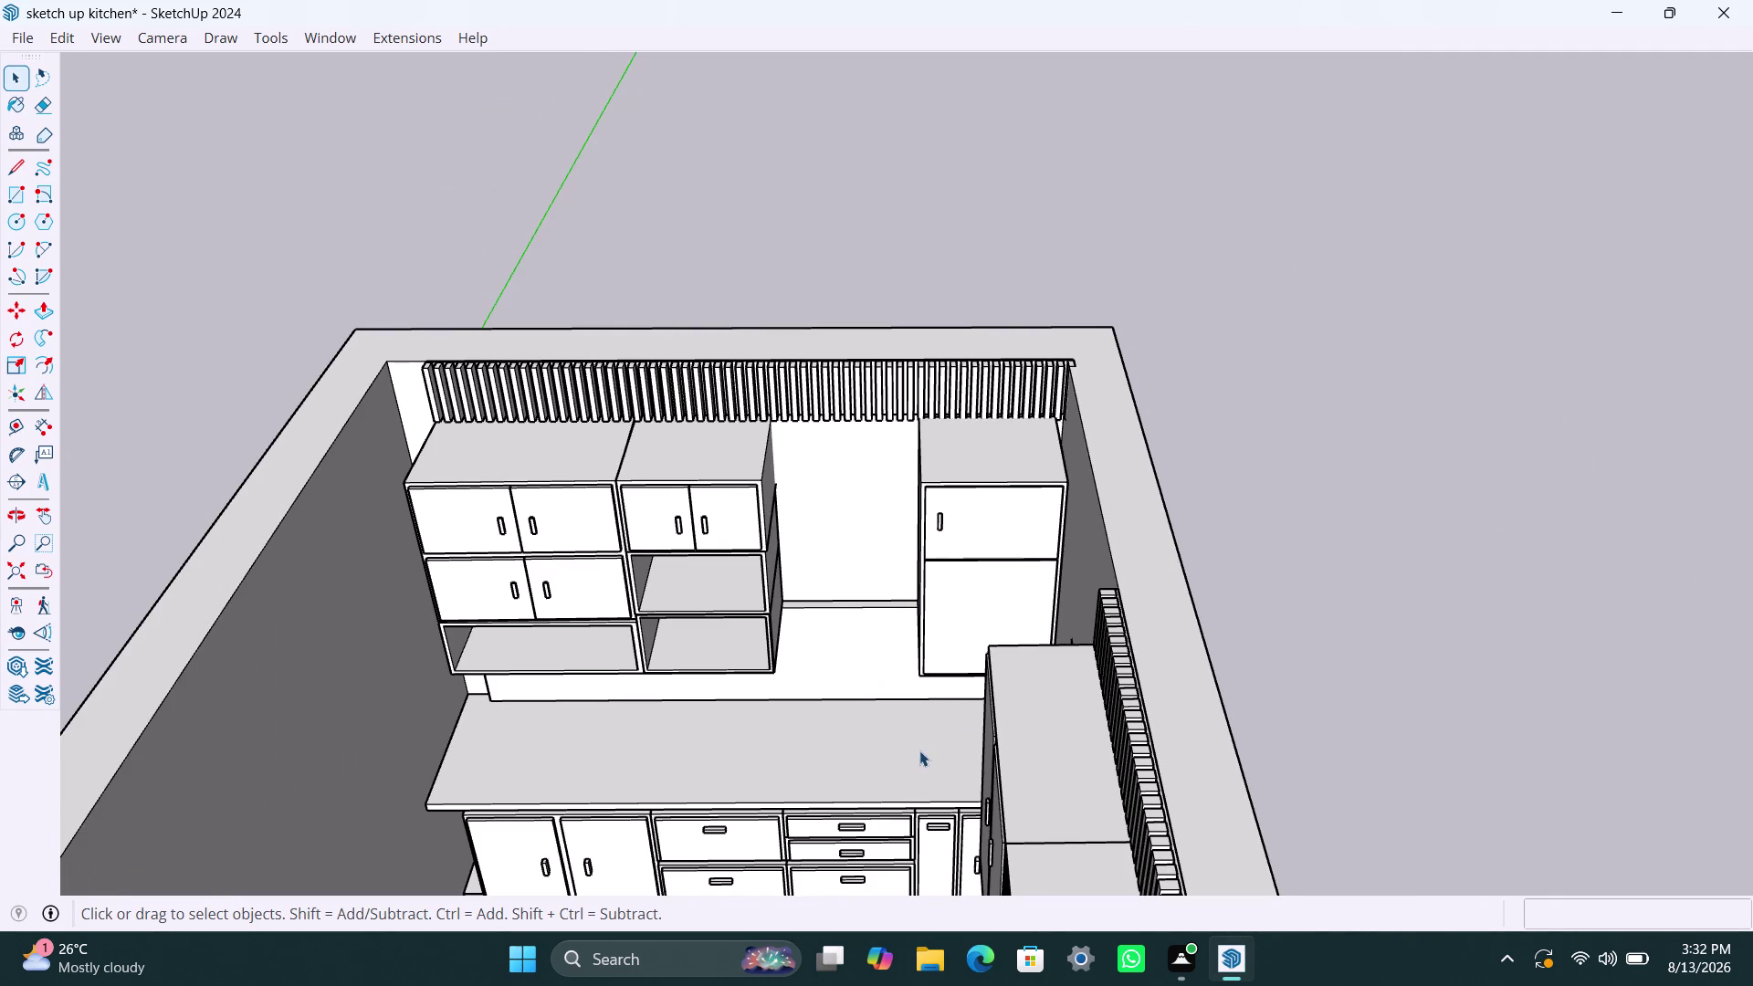
middle_drag(919, 754, 424, 865)
scroll(down, 3)
middle_drag(902, 672, 493, 735)
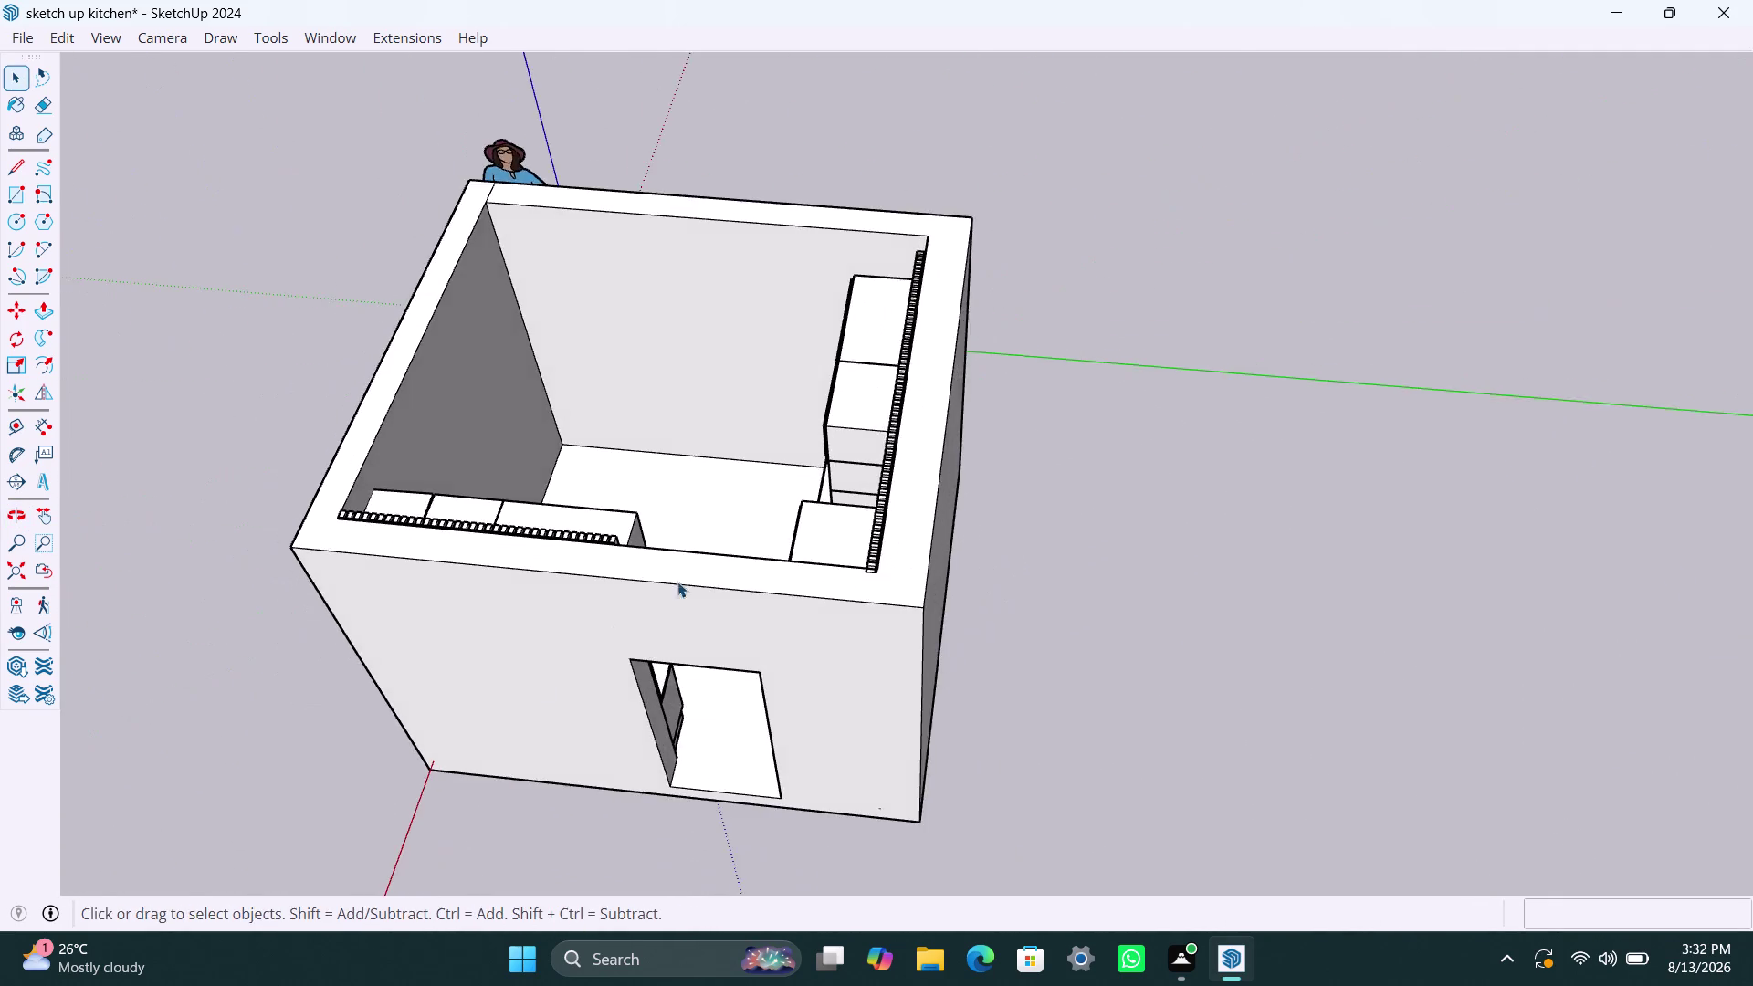
scroll(up, 3)
middle_drag(808, 533, 466, 550)
scroll(down, 3)
middle_drag(1002, 438, 849, 514)
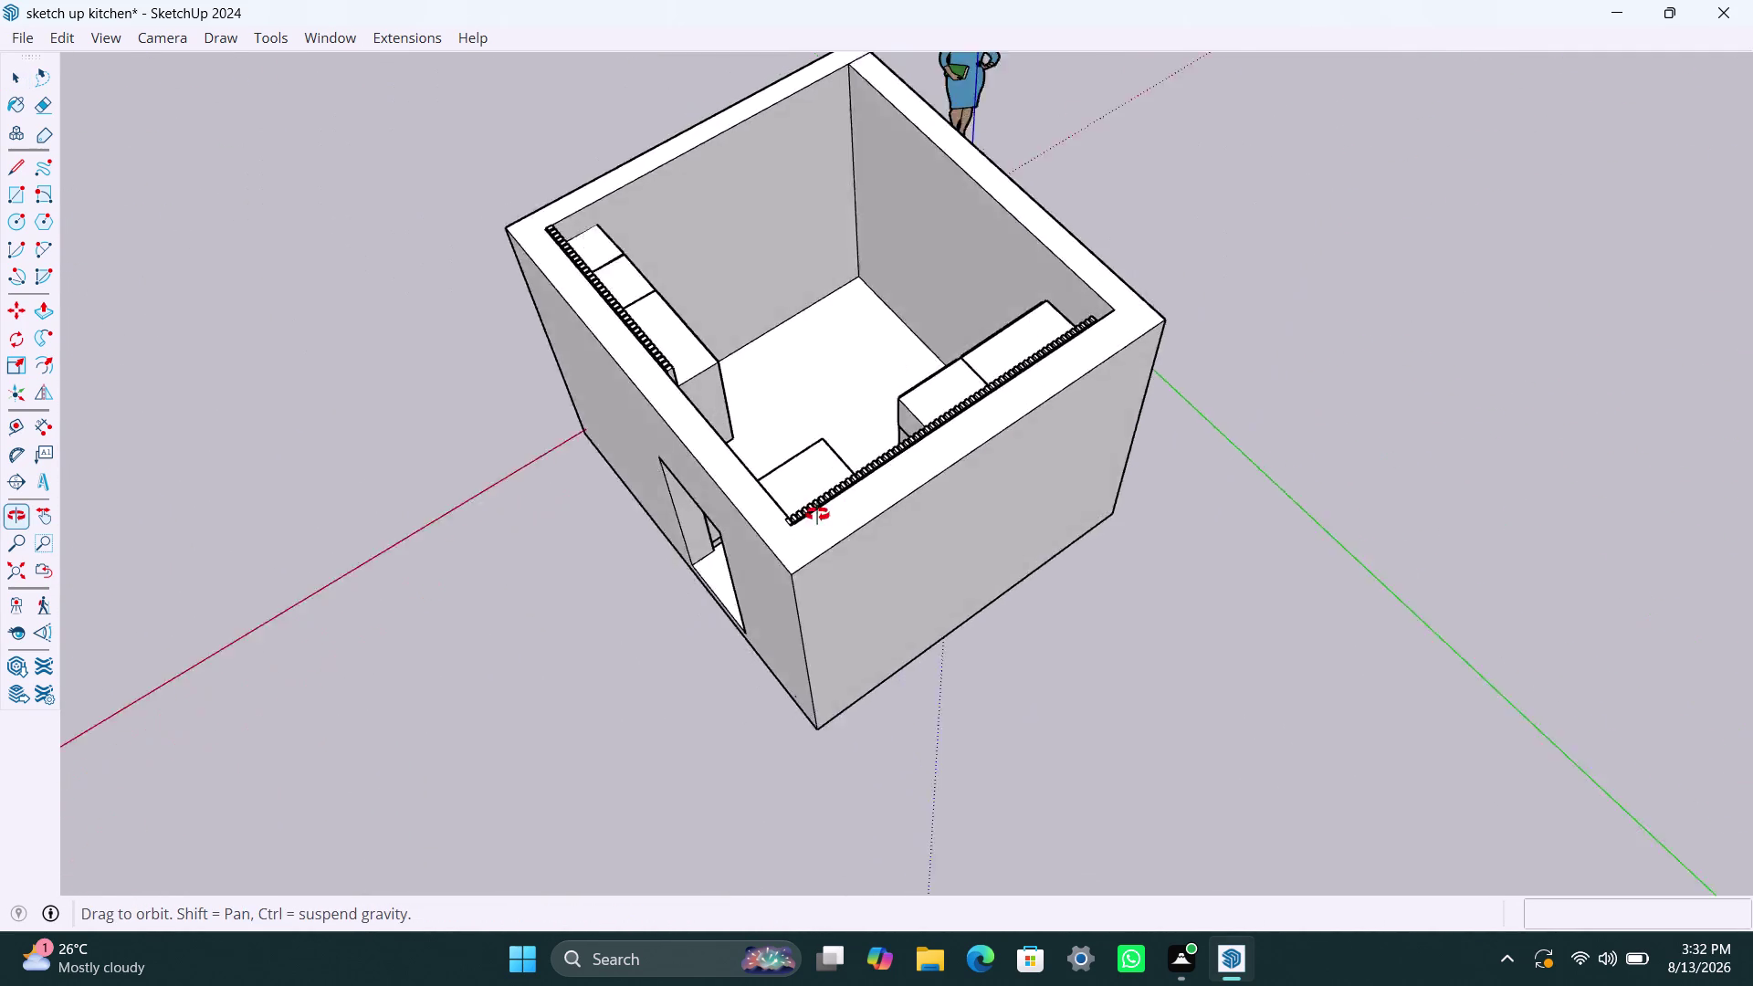
middle_drag(849, 514, 678, 495)
scroll(up, 3)
middle_drag(1016, 392, 956, 449)
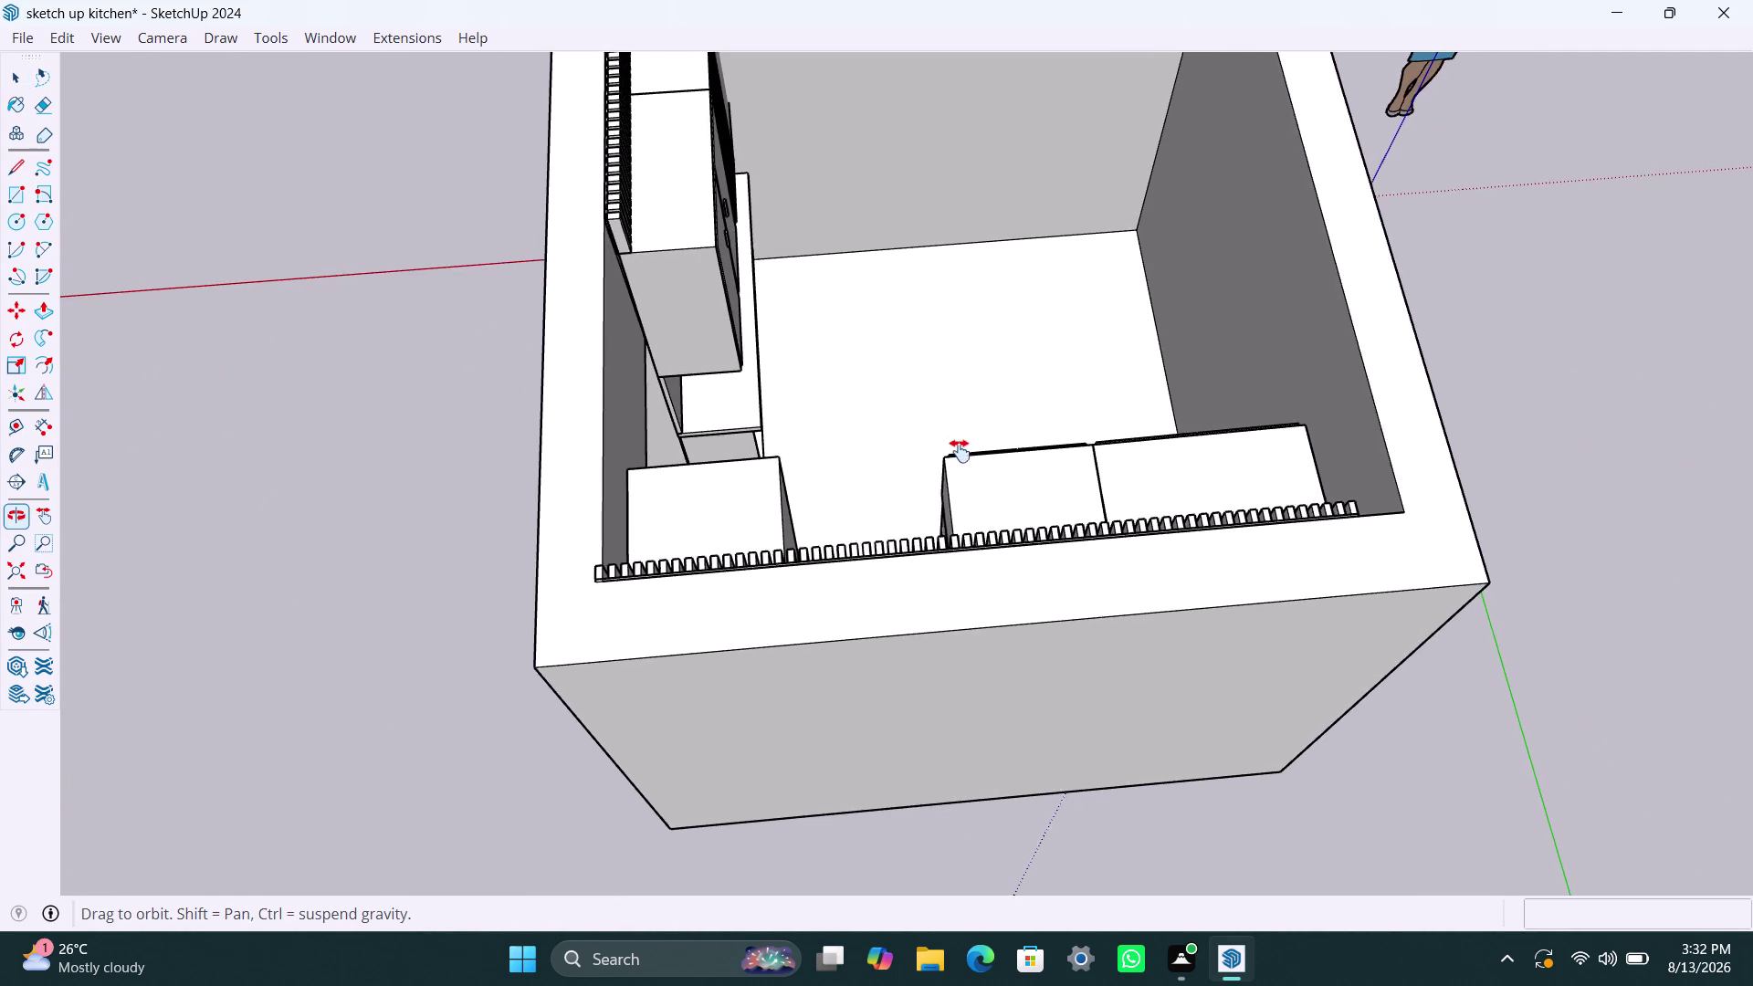
middle_drag(957, 448, 938, 696)
scroll(up, 3)
middle_drag(976, 612, 902, 496)
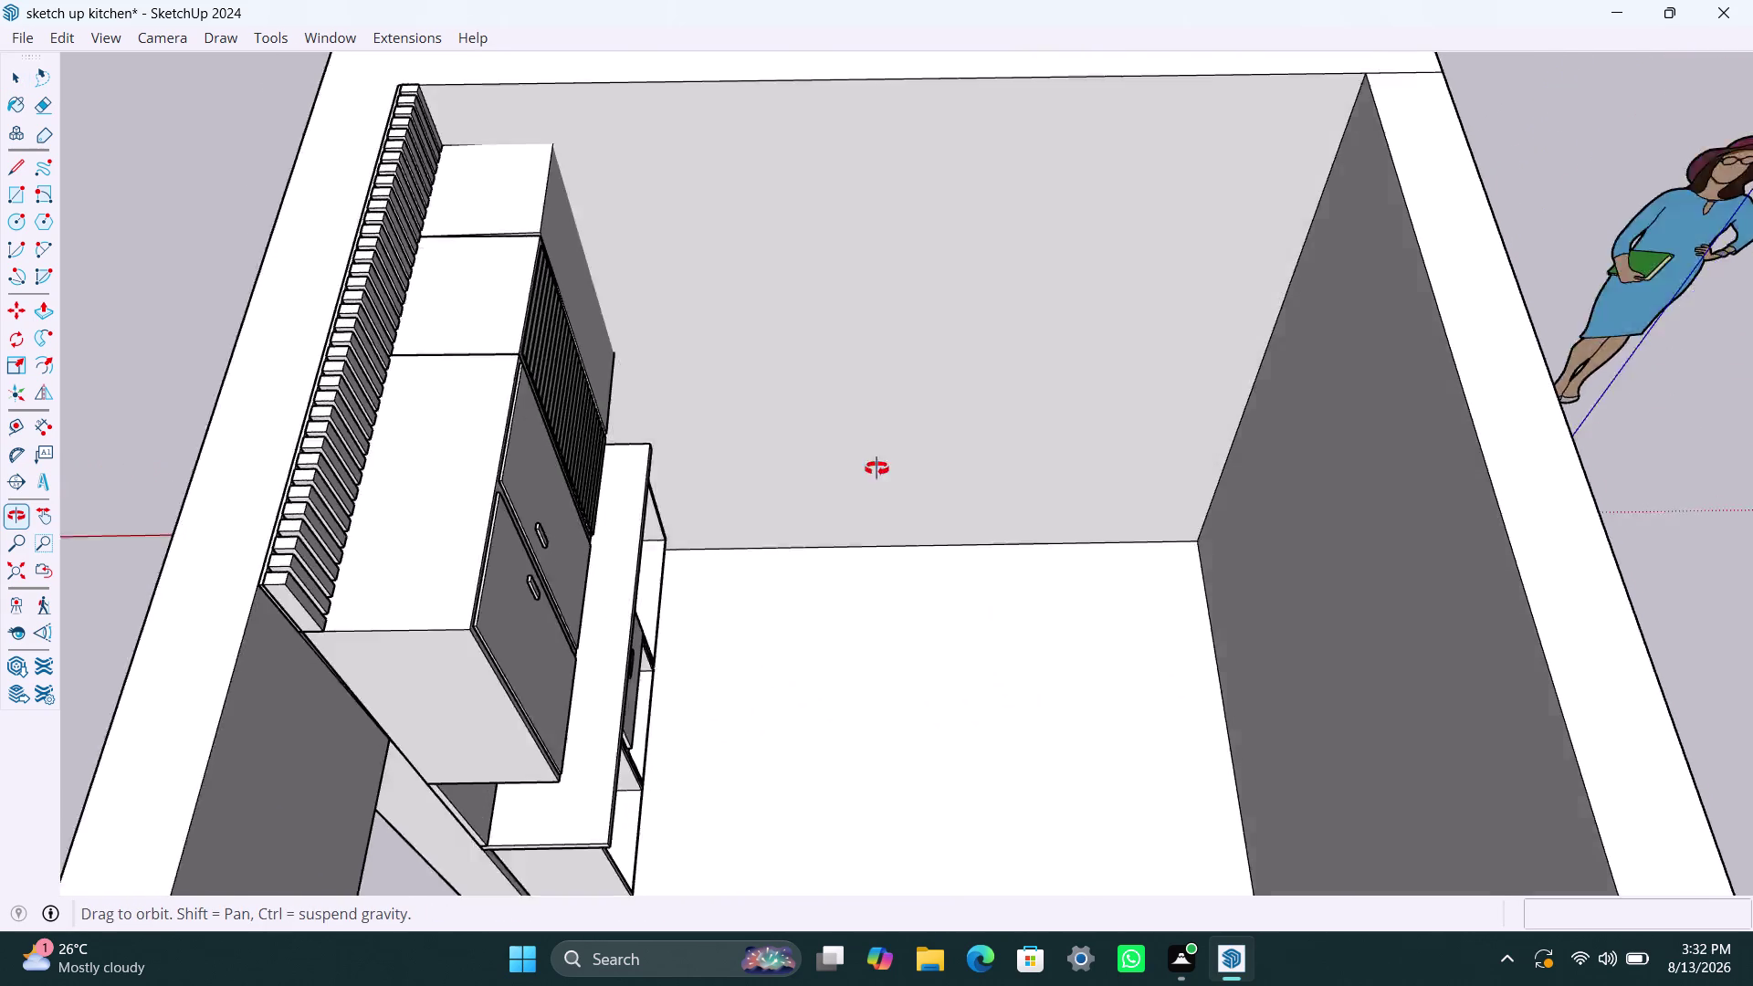
middle_drag(902, 496, 781, 347)
scroll(up, 3)
scroll(down, 3)
middle_drag(1039, 816, 1098, 831)
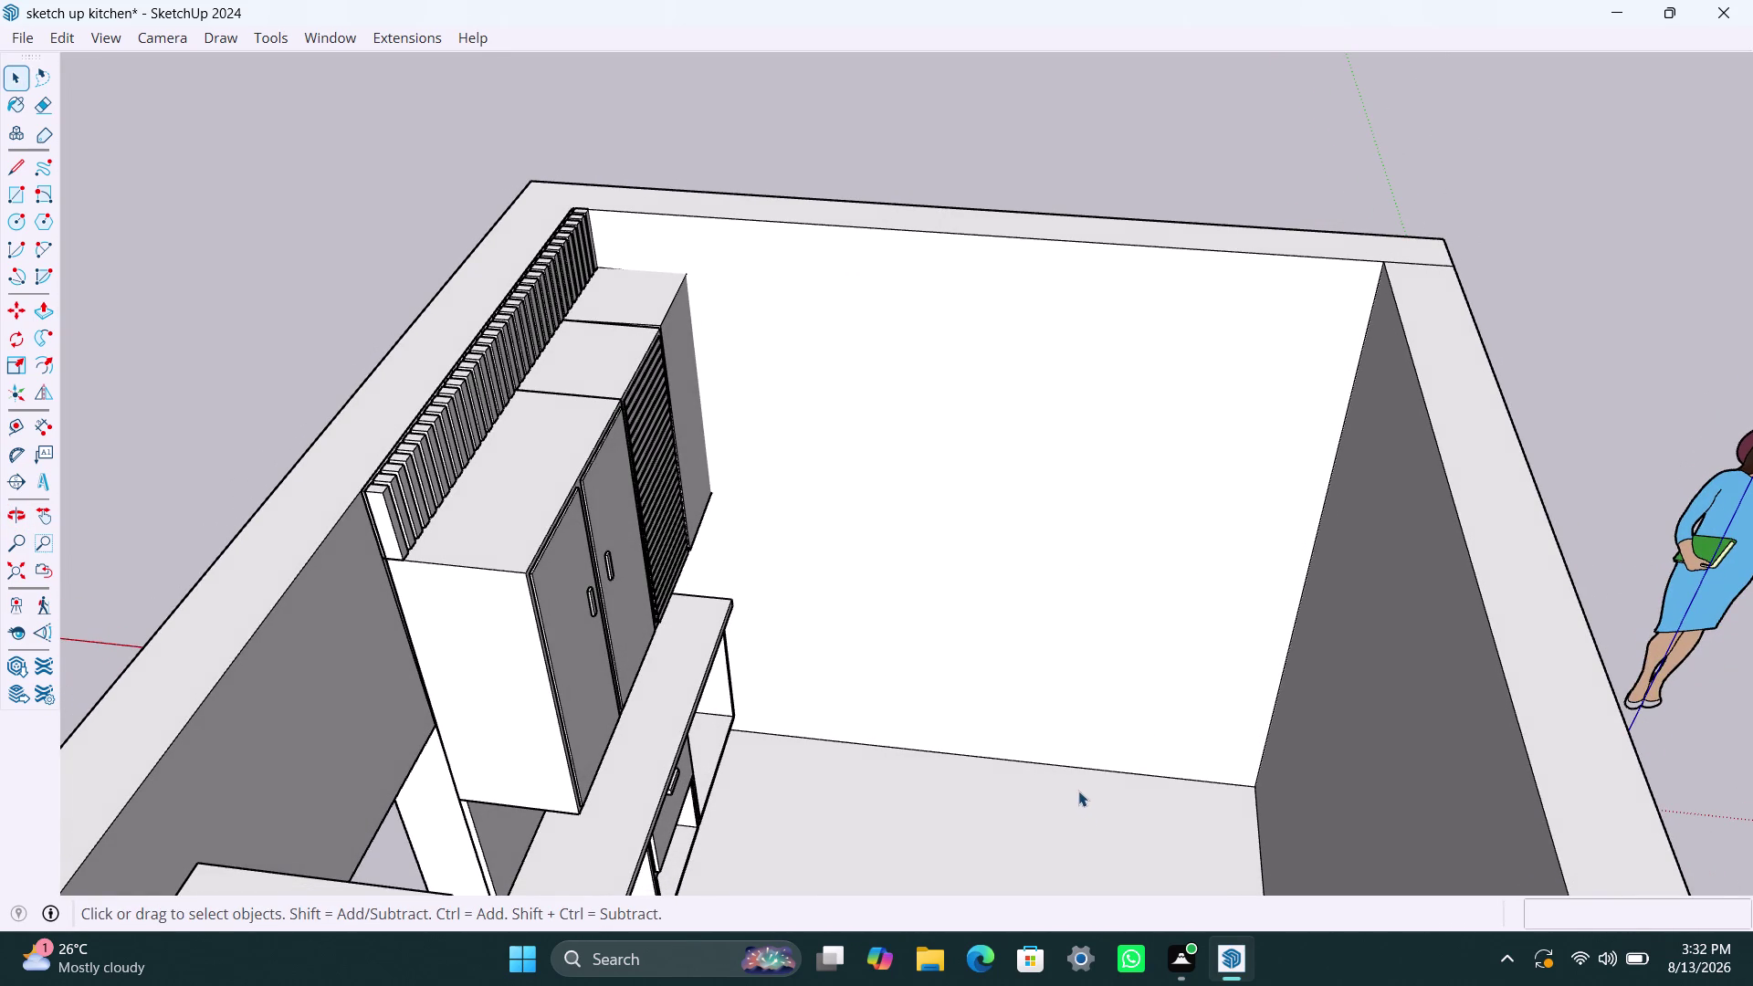
click(665, 290)
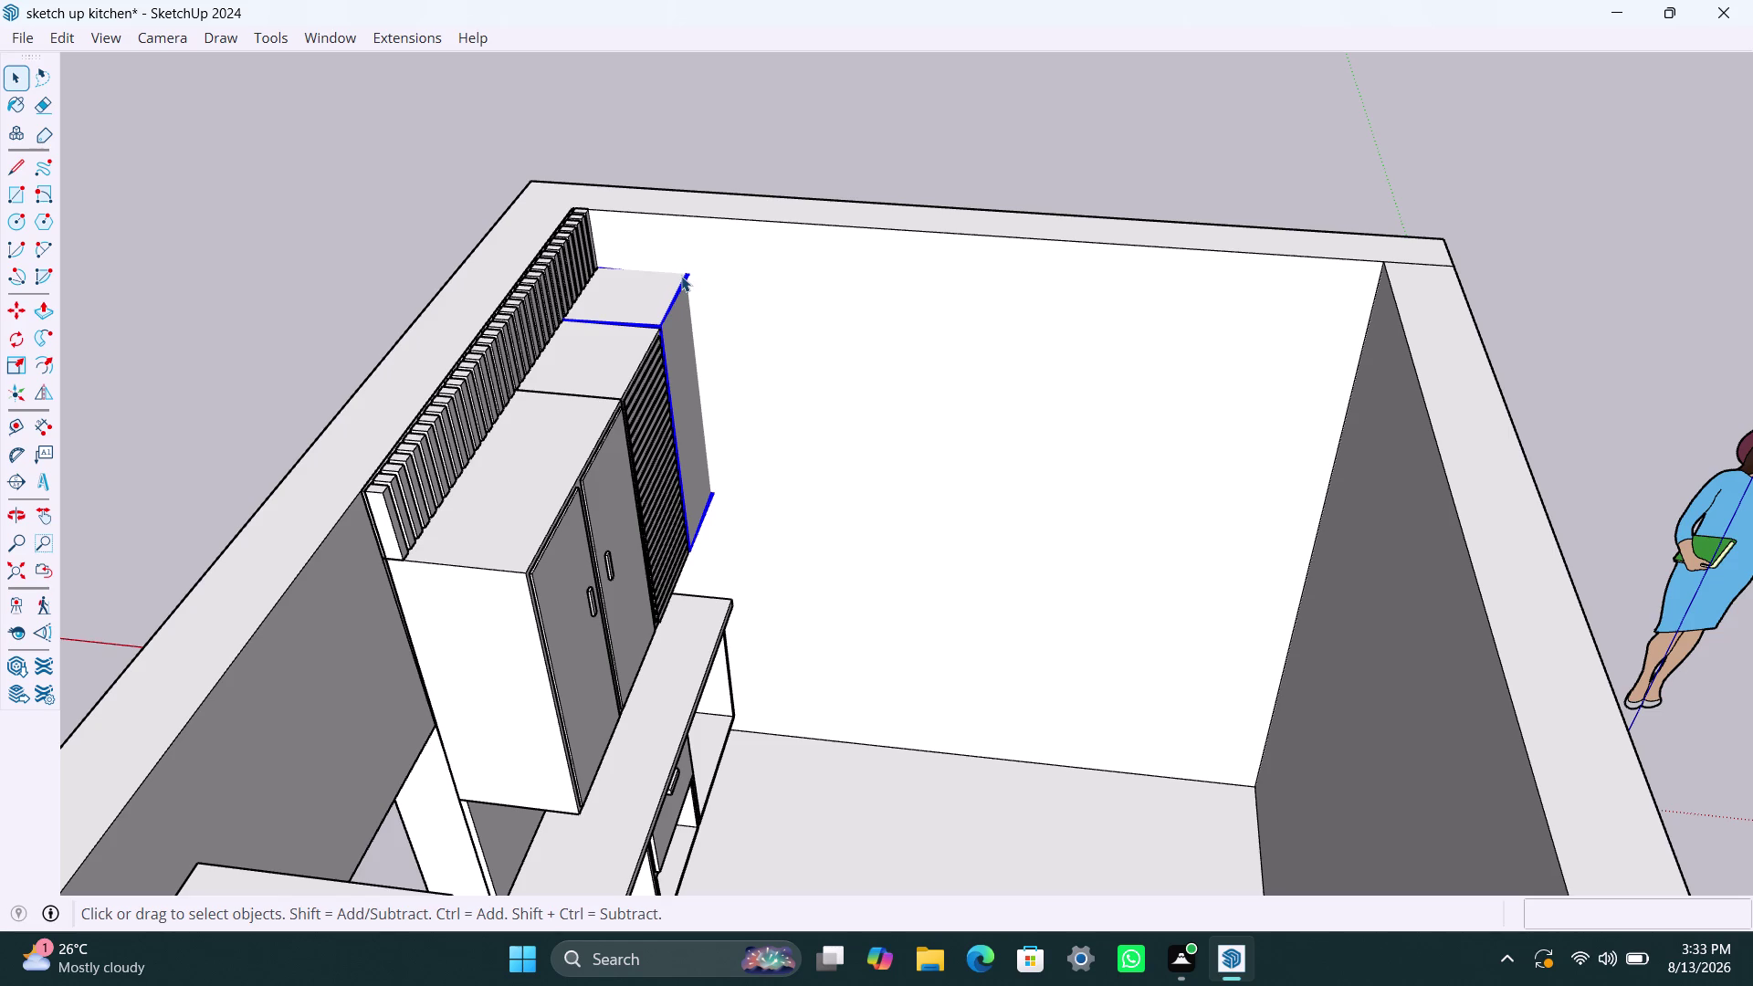
Move the tall end wall cabinet about 3/8" from its top corner to align it.
click(681, 276)
key(m)
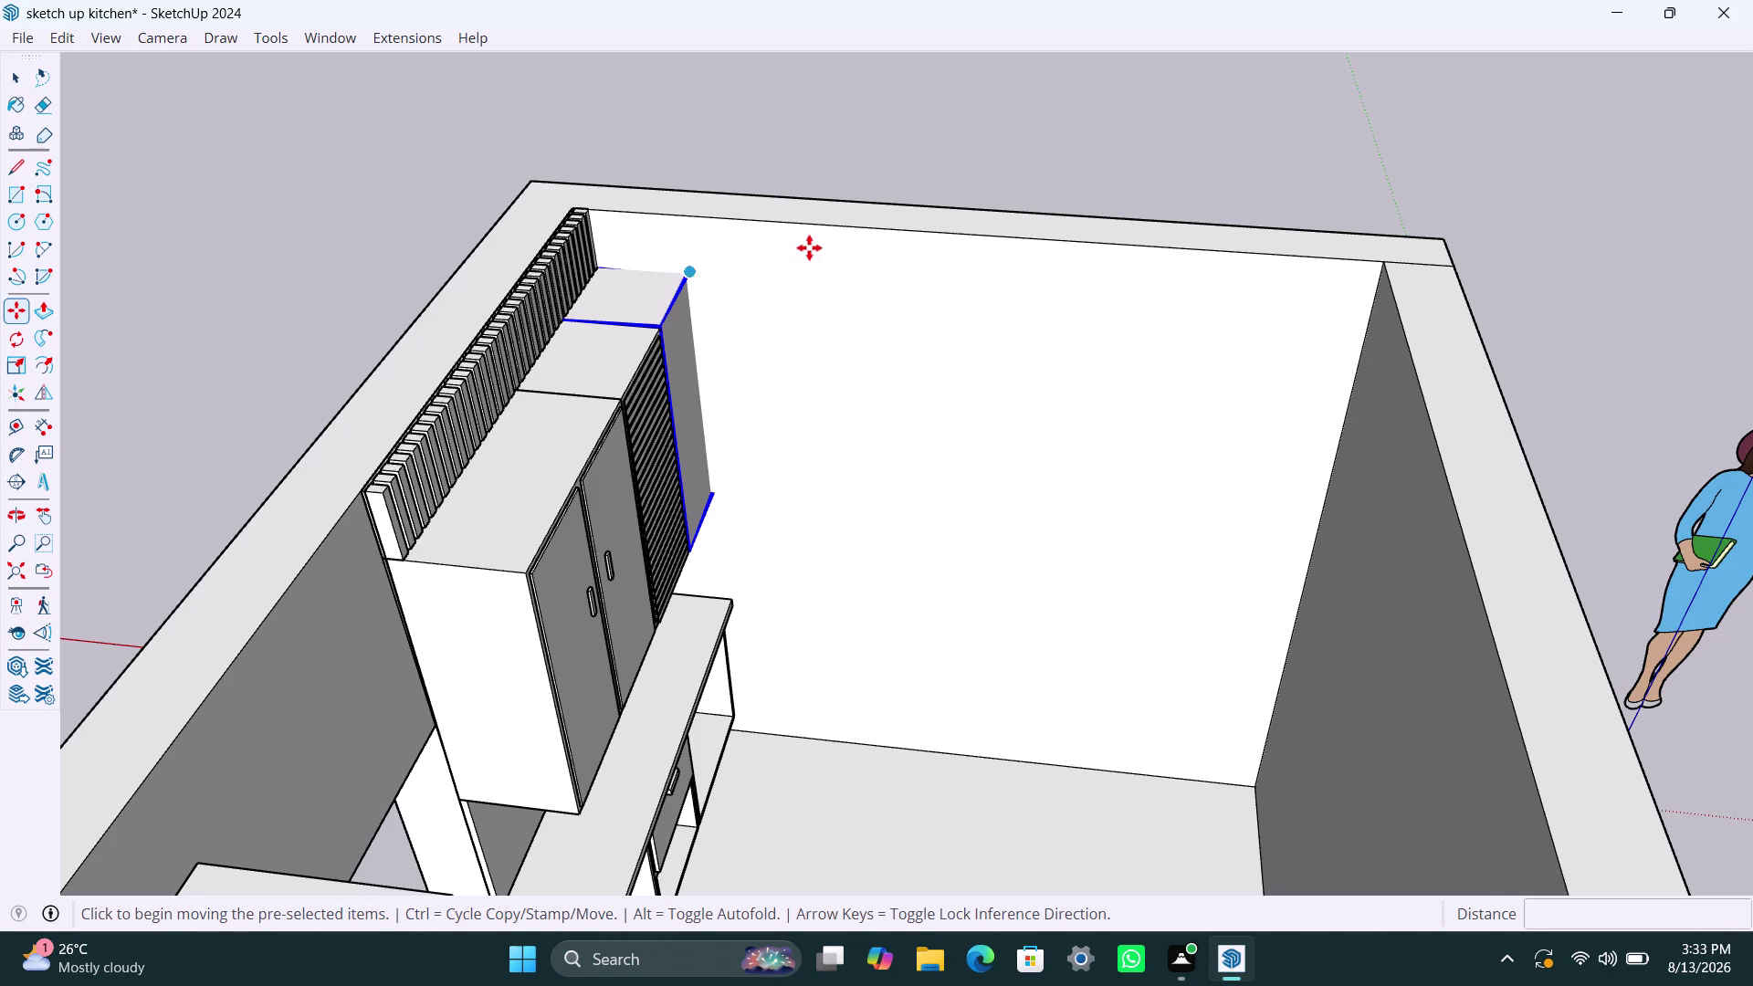
click(685, 270)
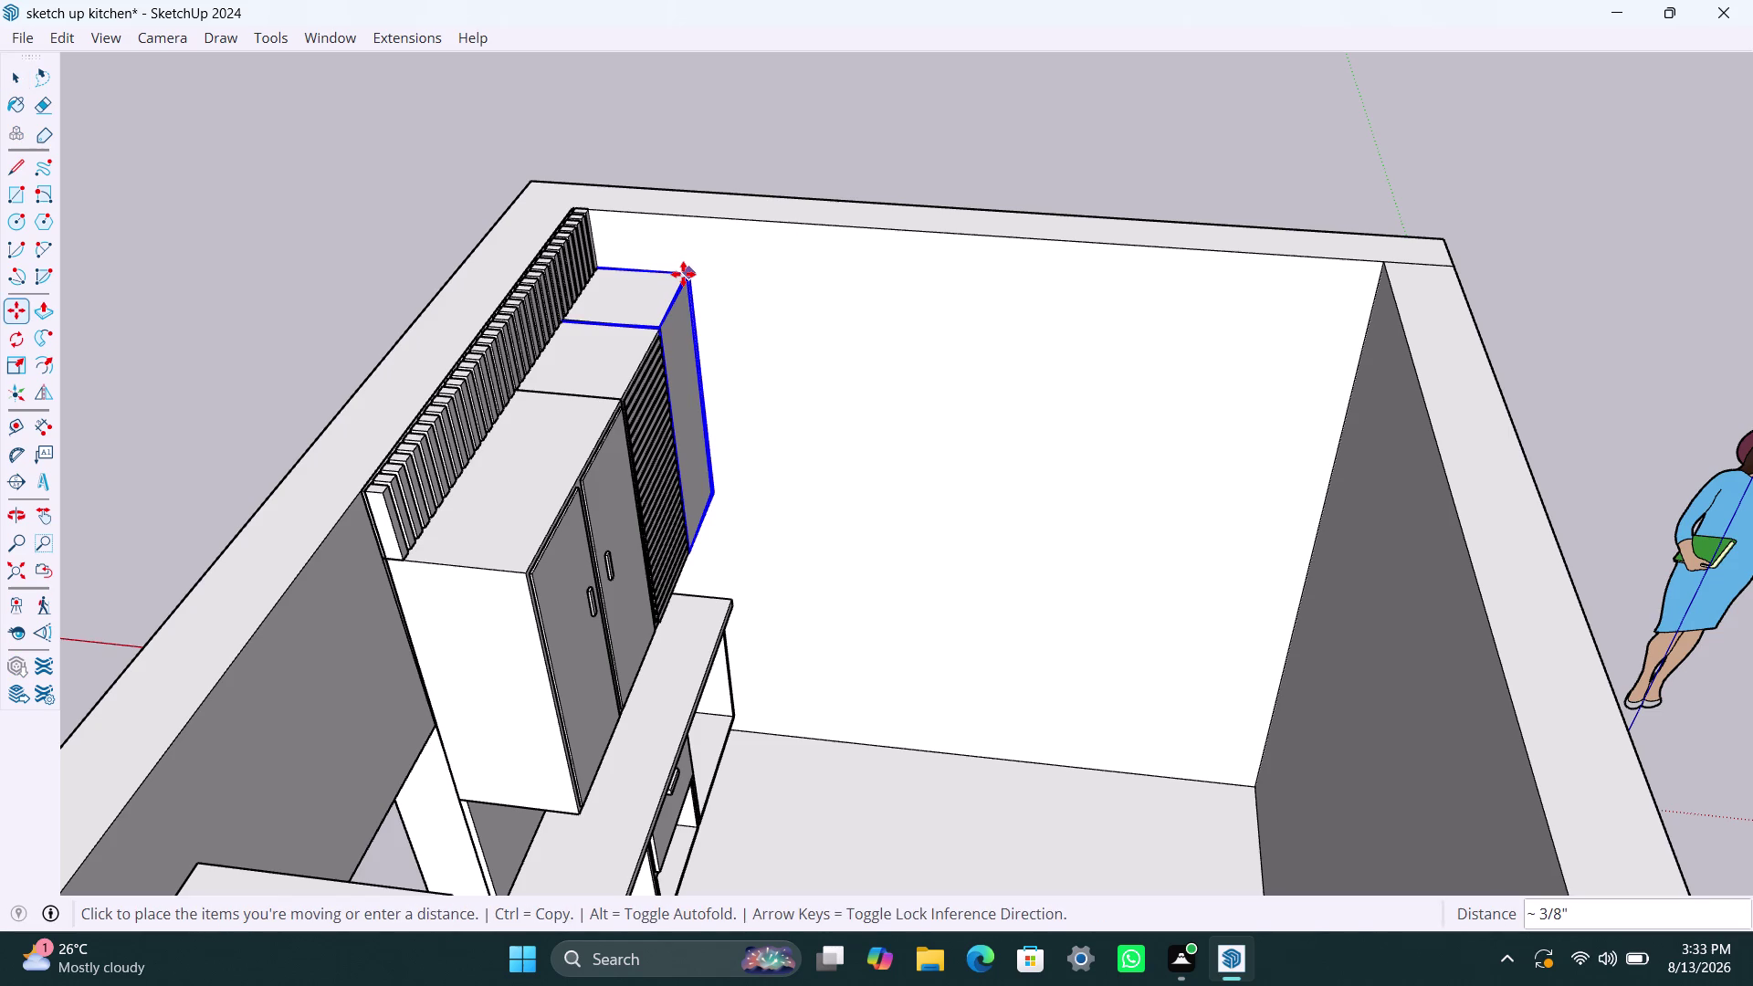
click(683, 274)
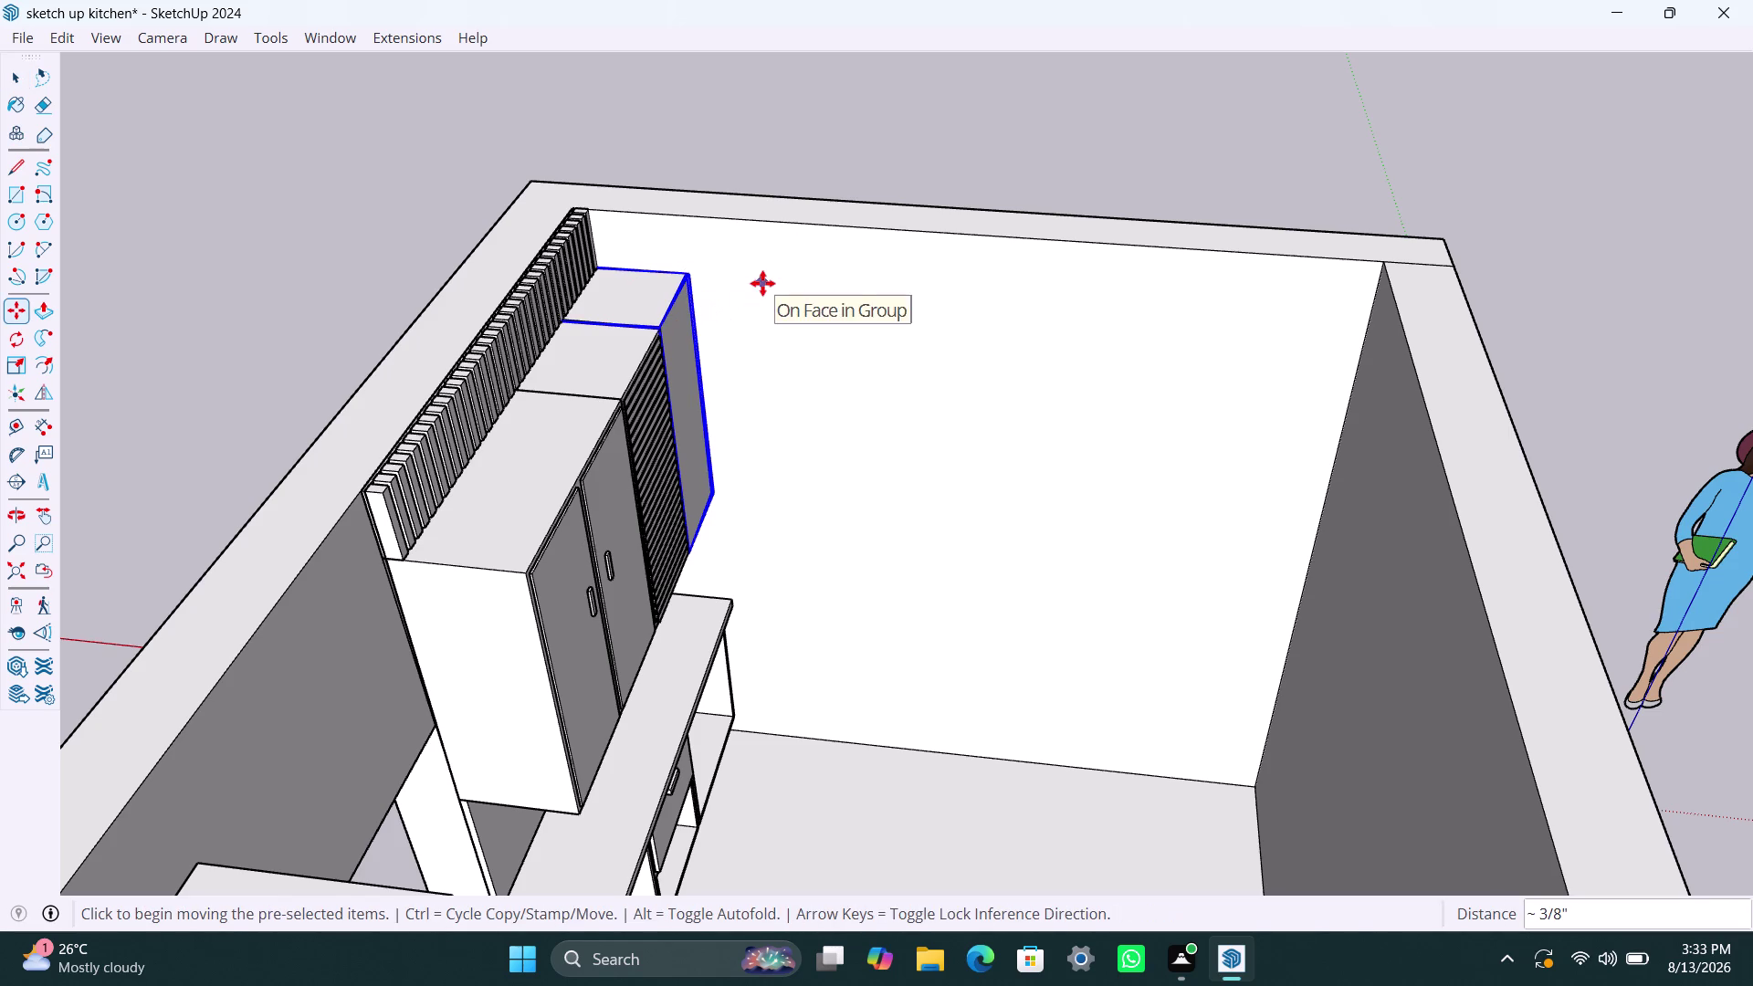
key(Escape)
scroll(down, 3)
middle_drag(882, 572, 418, 500)
scroll(up, 3)
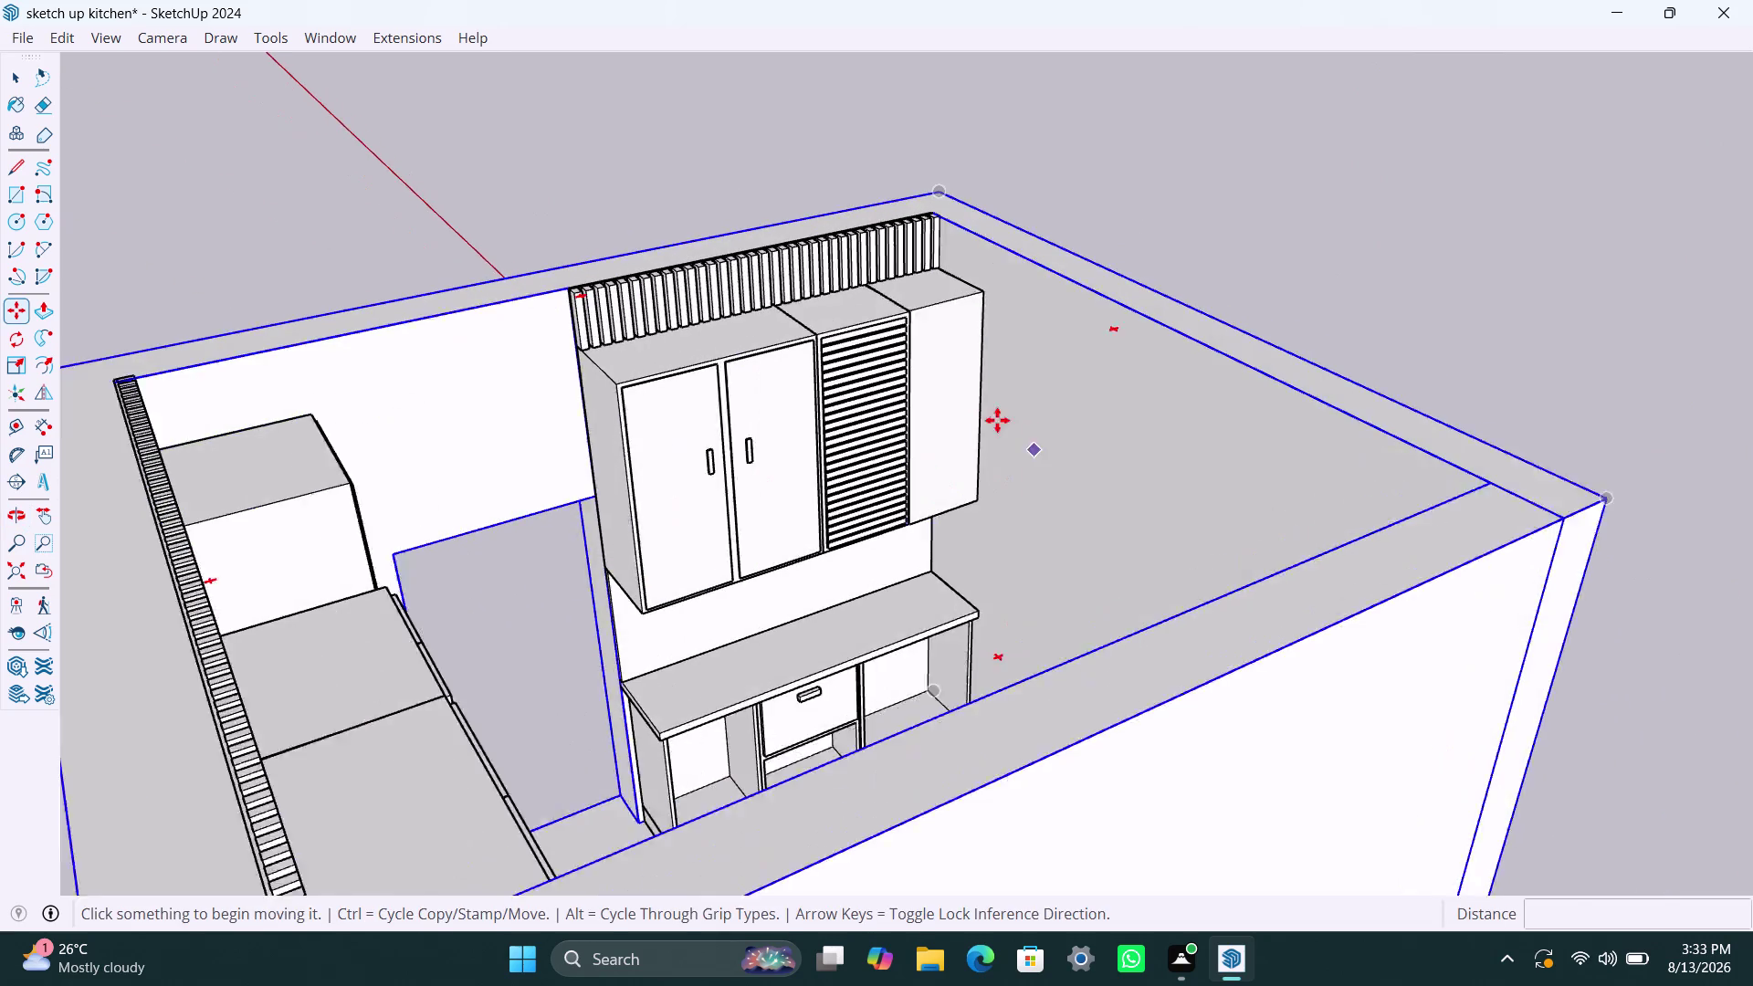
middle_drag(1045, 450, 685, 463)
scroll(up, 3)
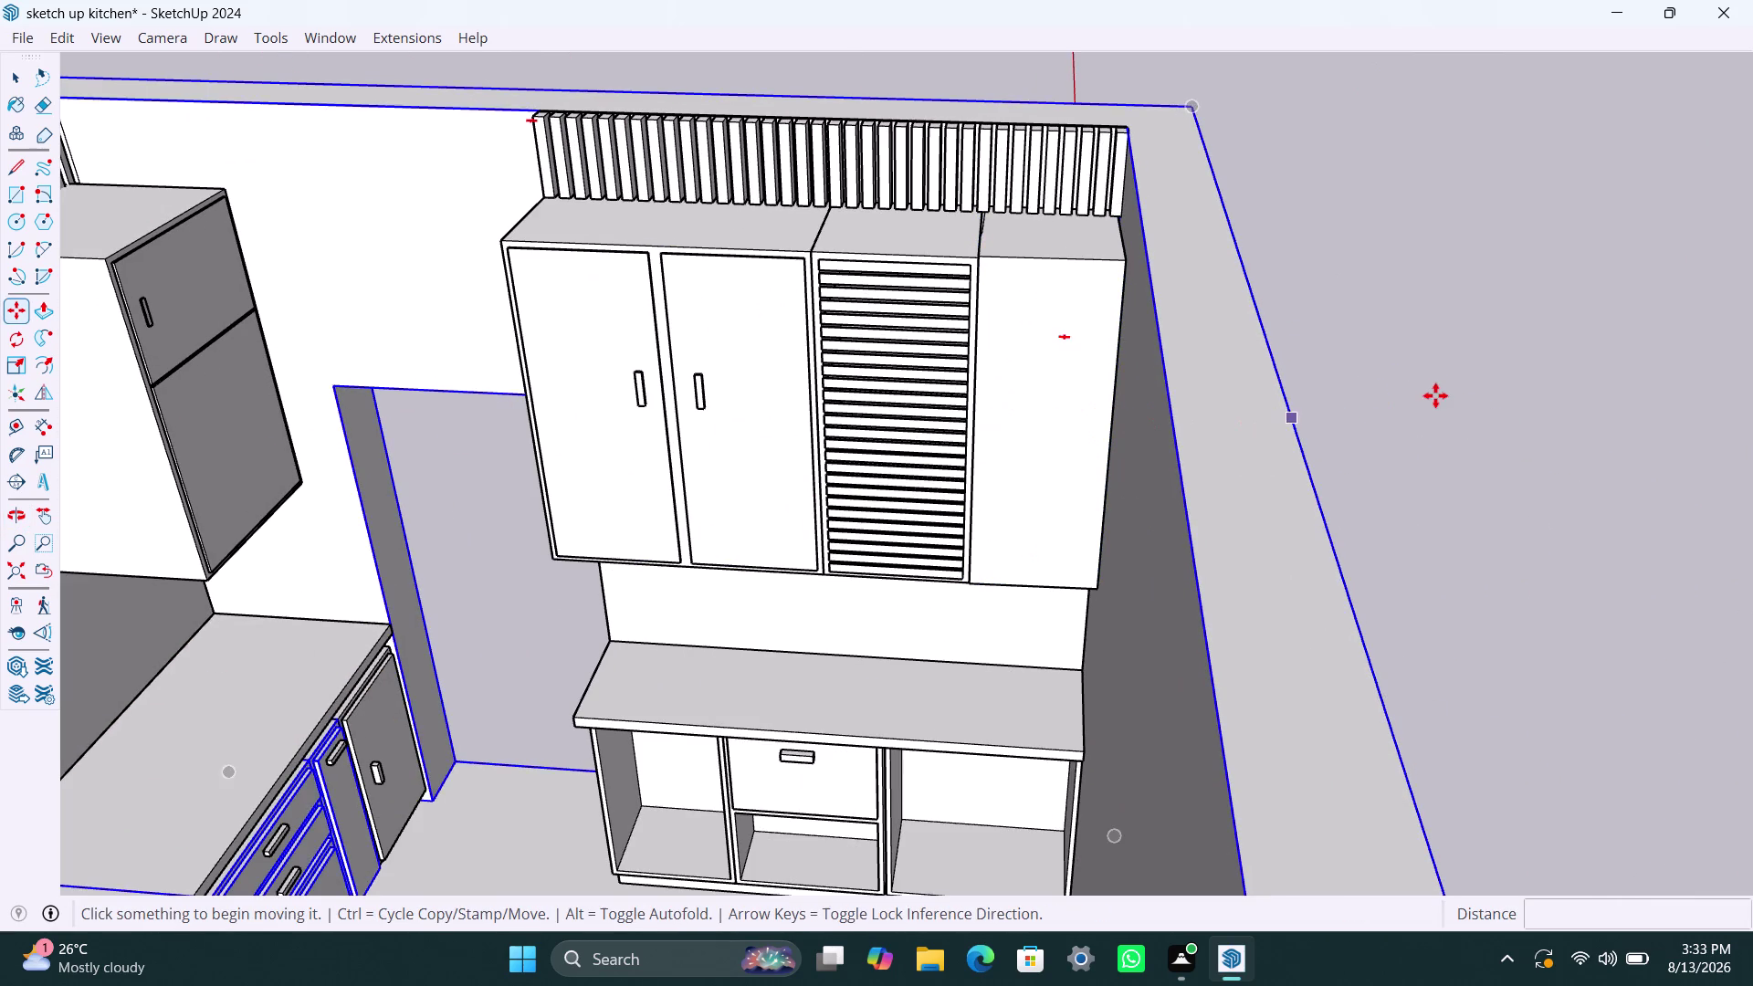
key(space)
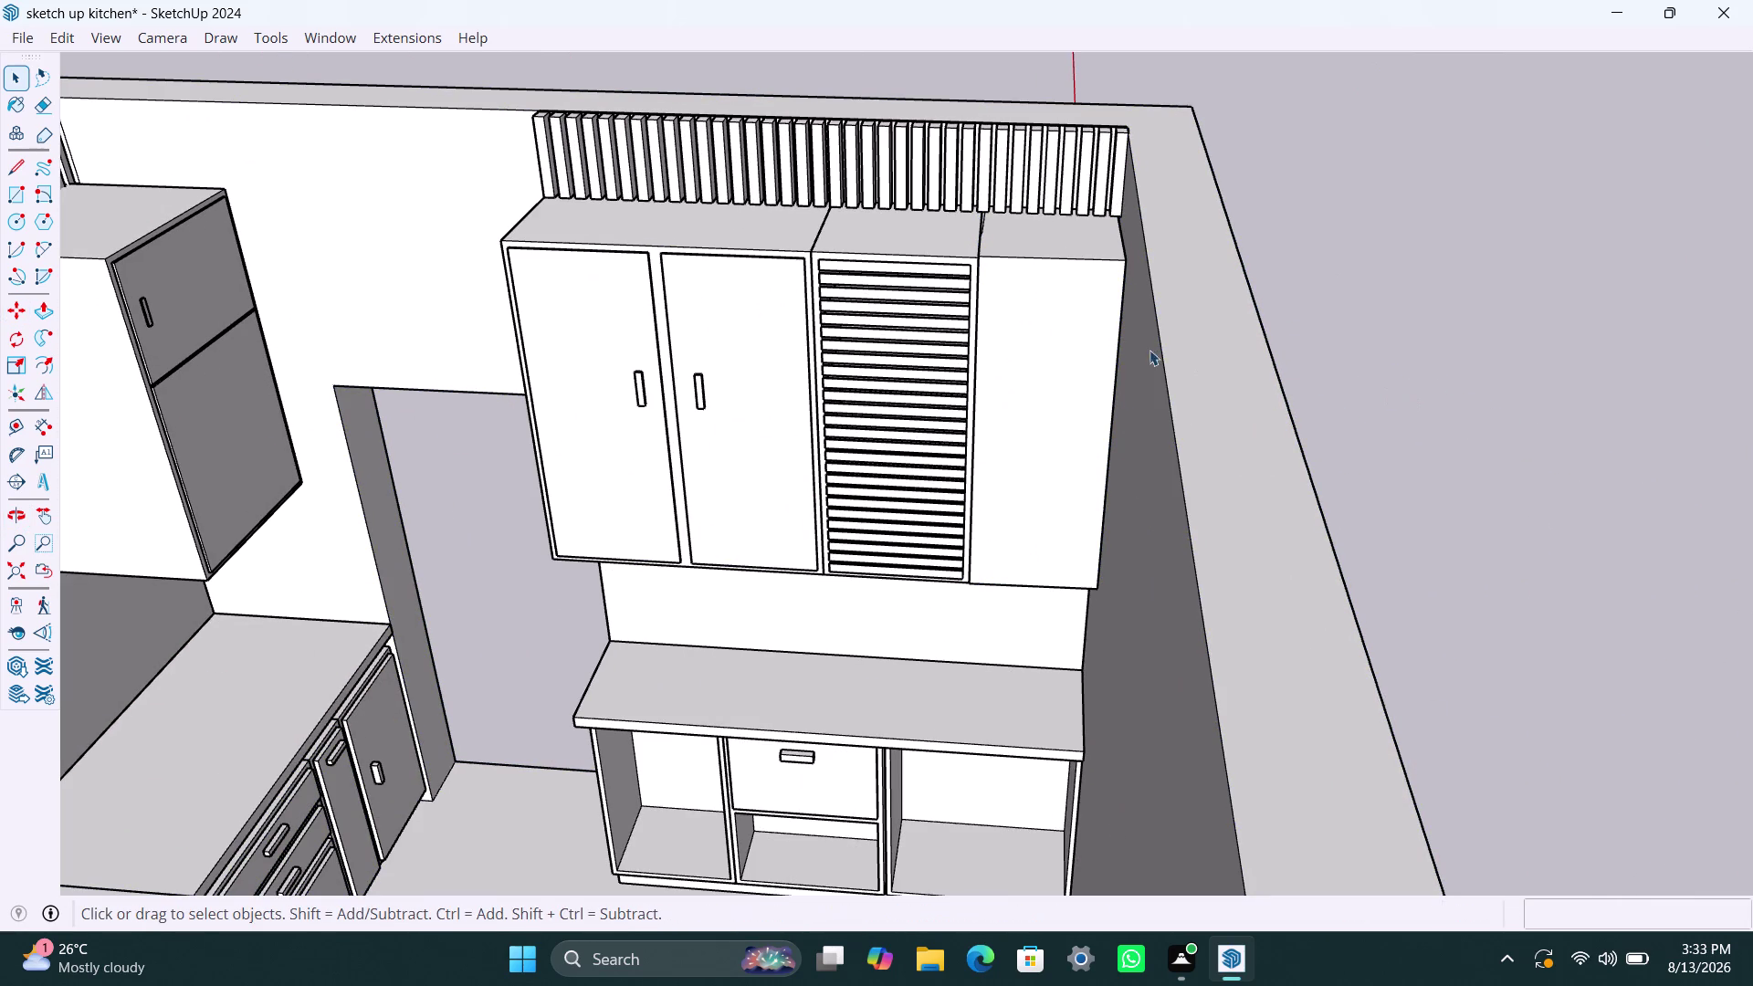
Shift the tall end cabinet 1/8" toward the slatted unit, then deselect it.
scroll(up, 3)
scroll(up, 3)
middle_click(986, 265)
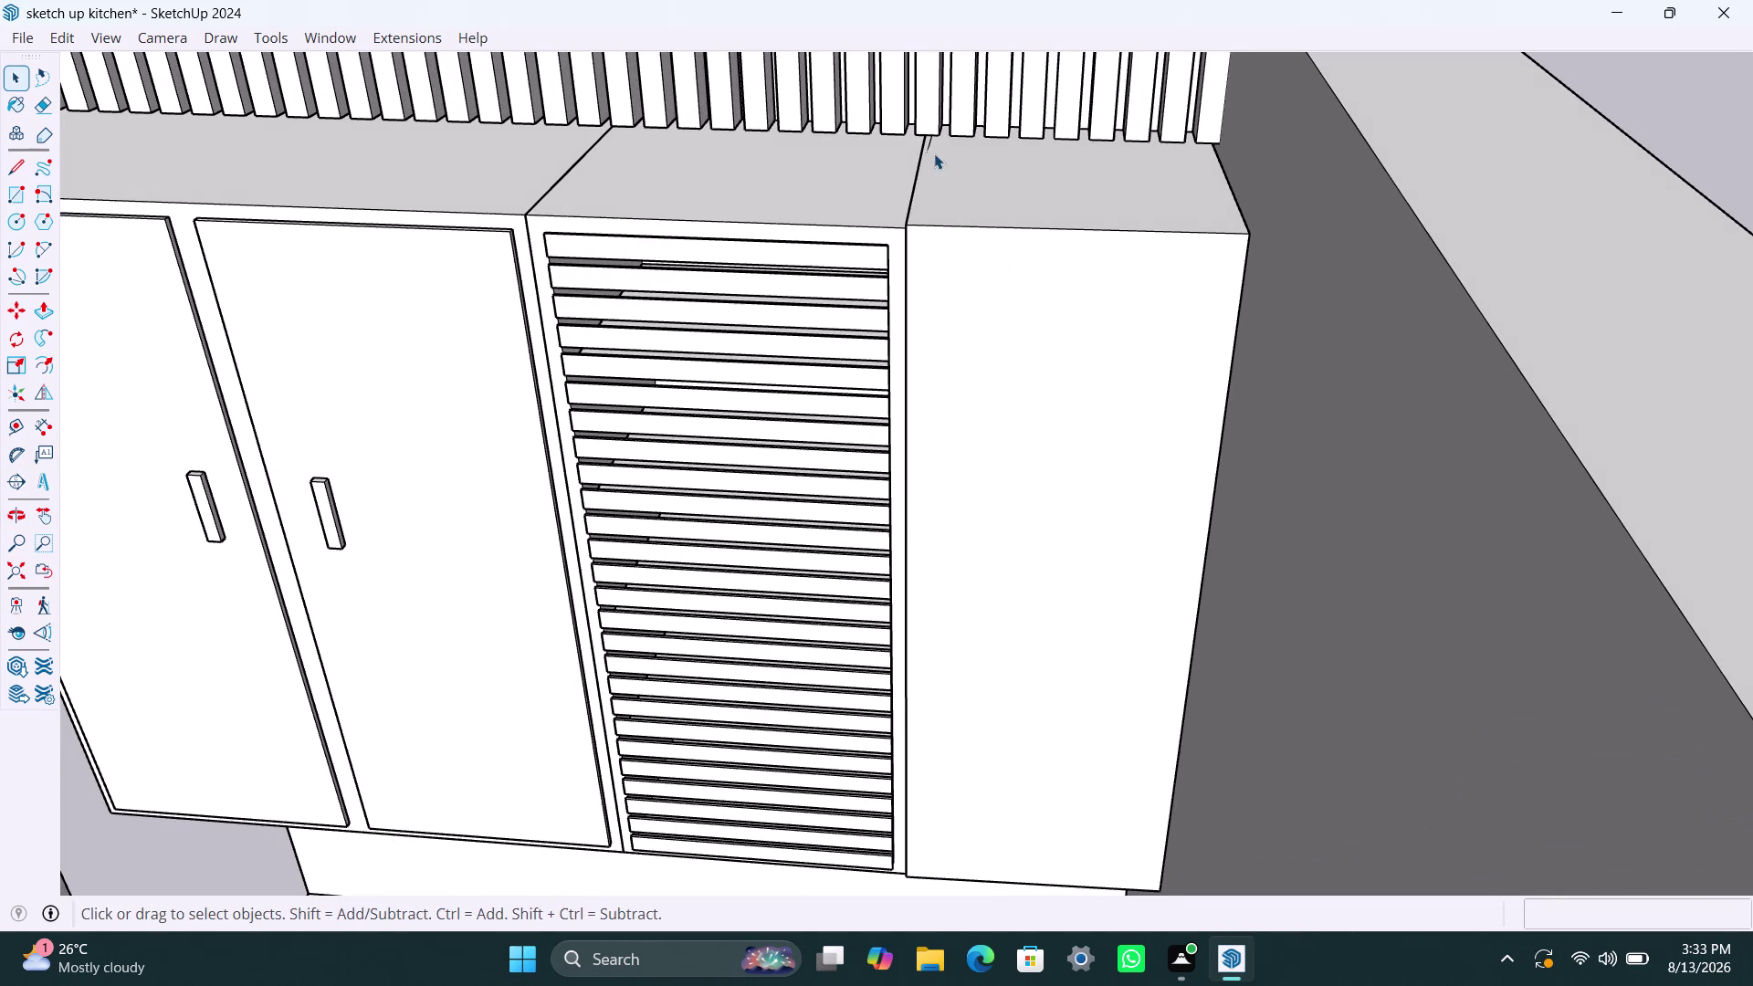
click(913, 149)
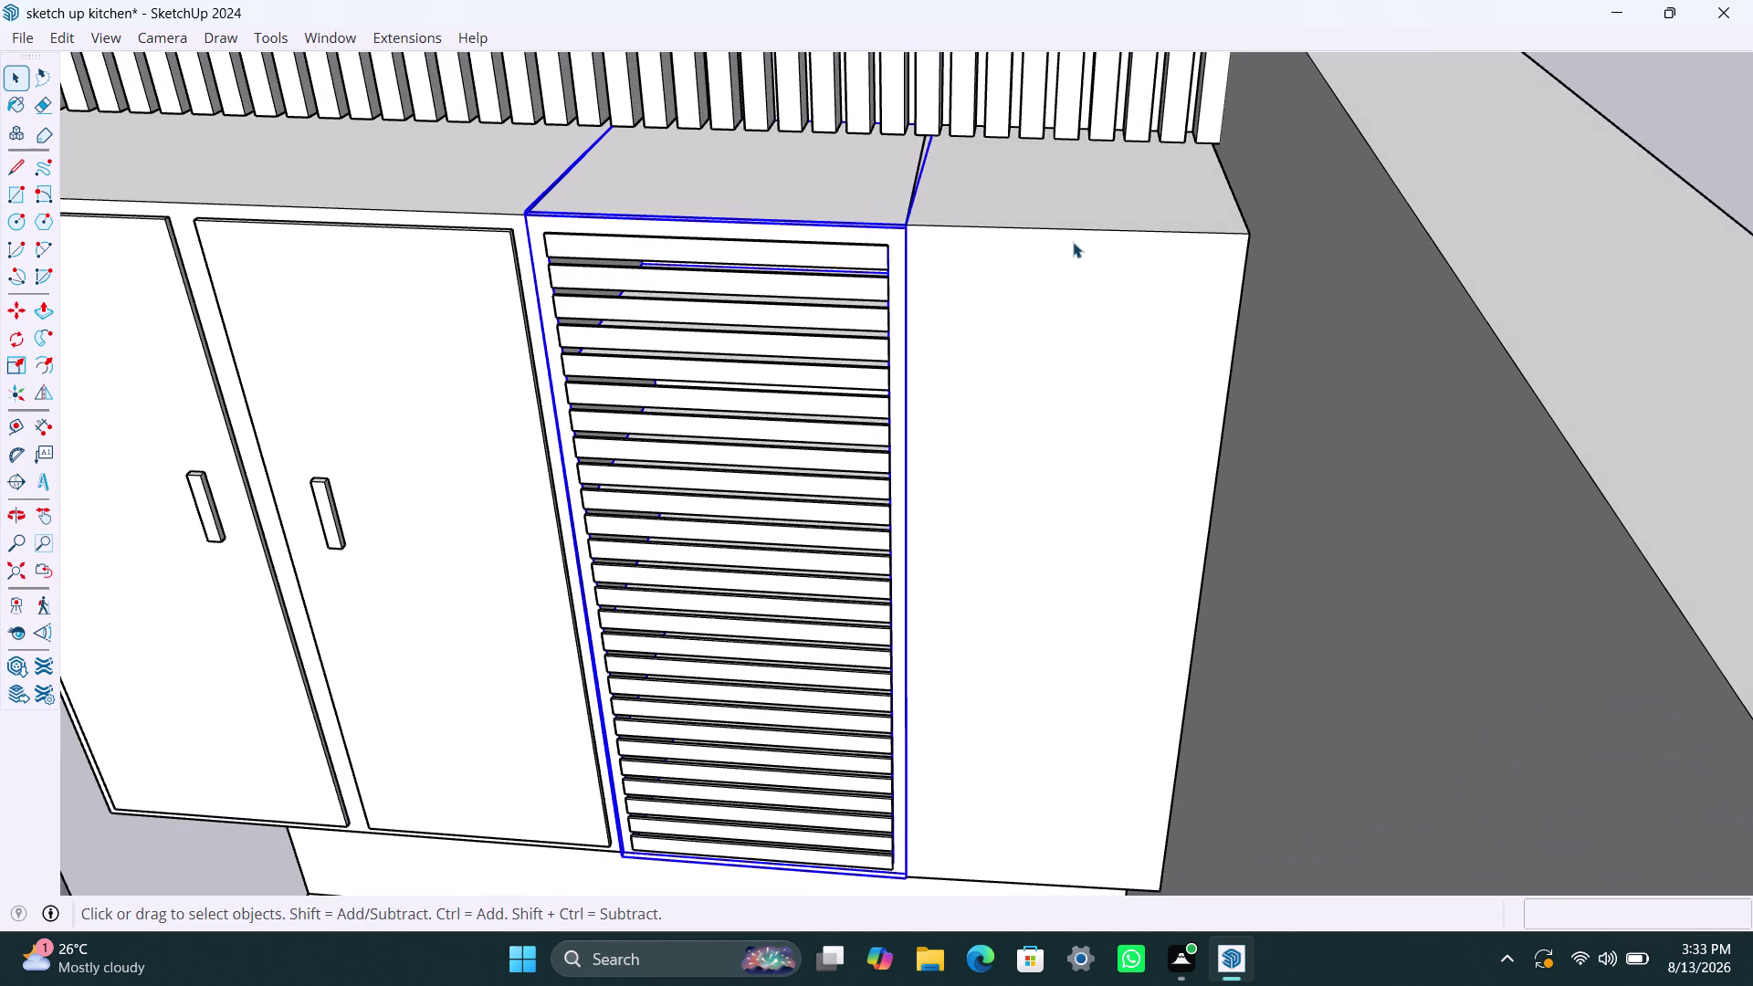
click(1002, 266)
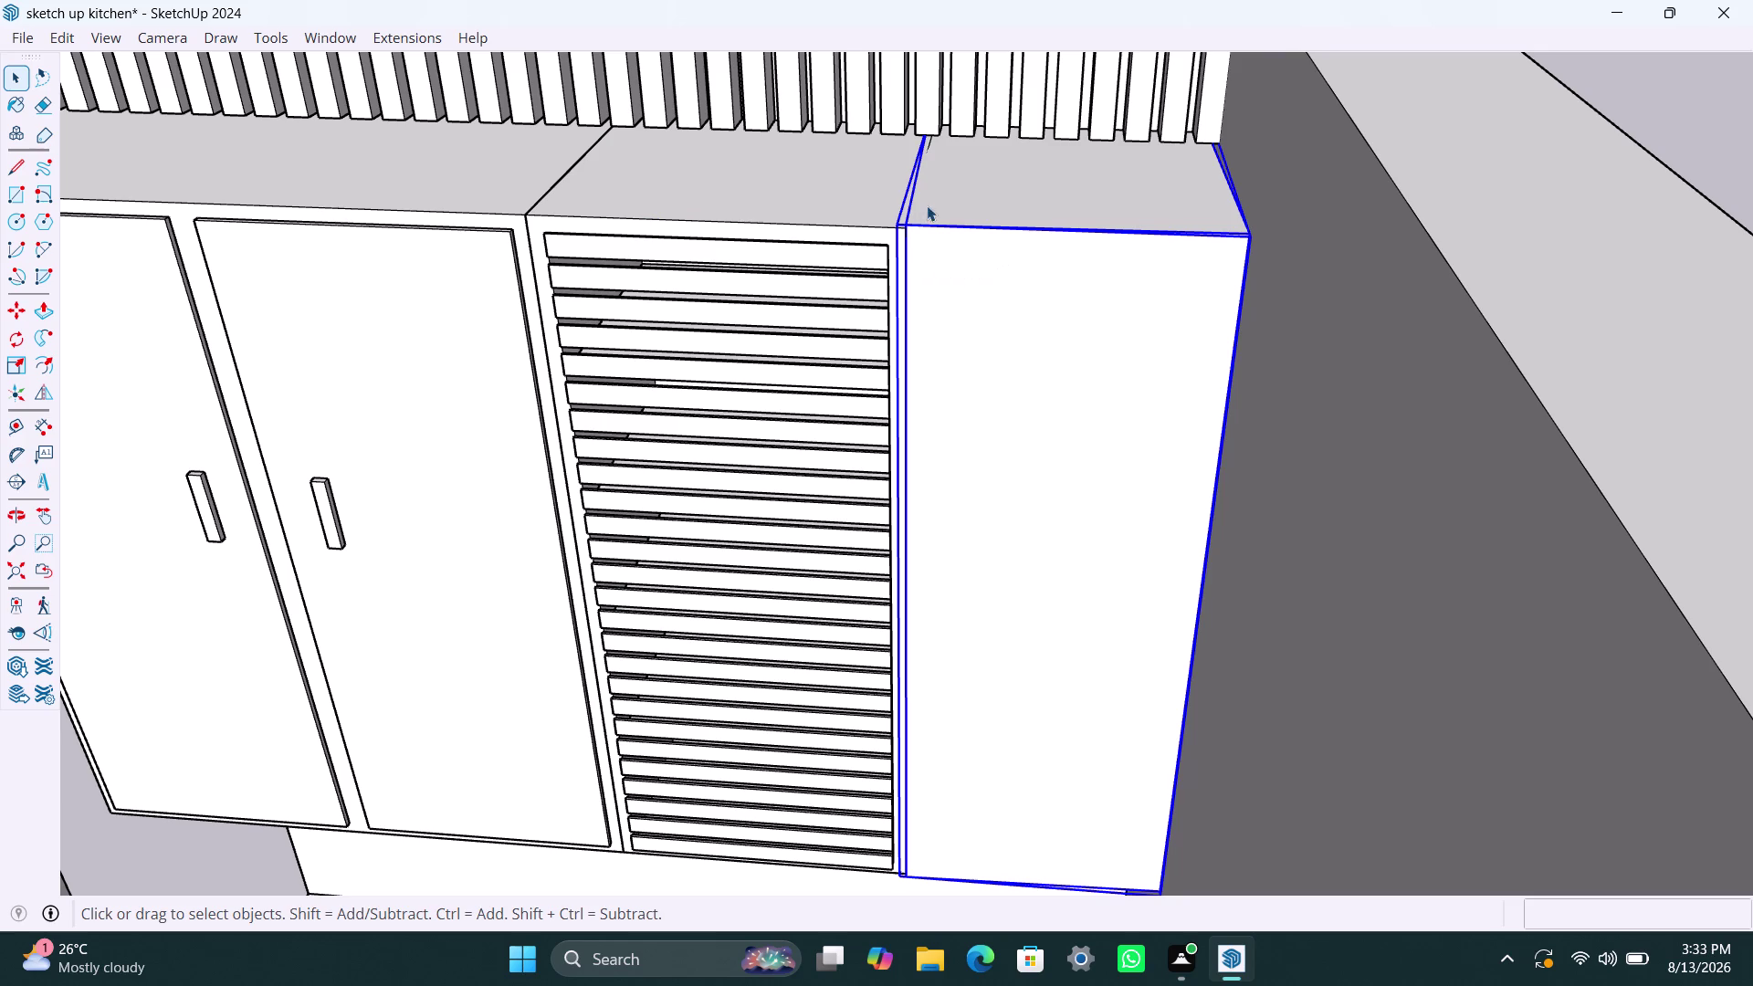
scroll(down, 3)
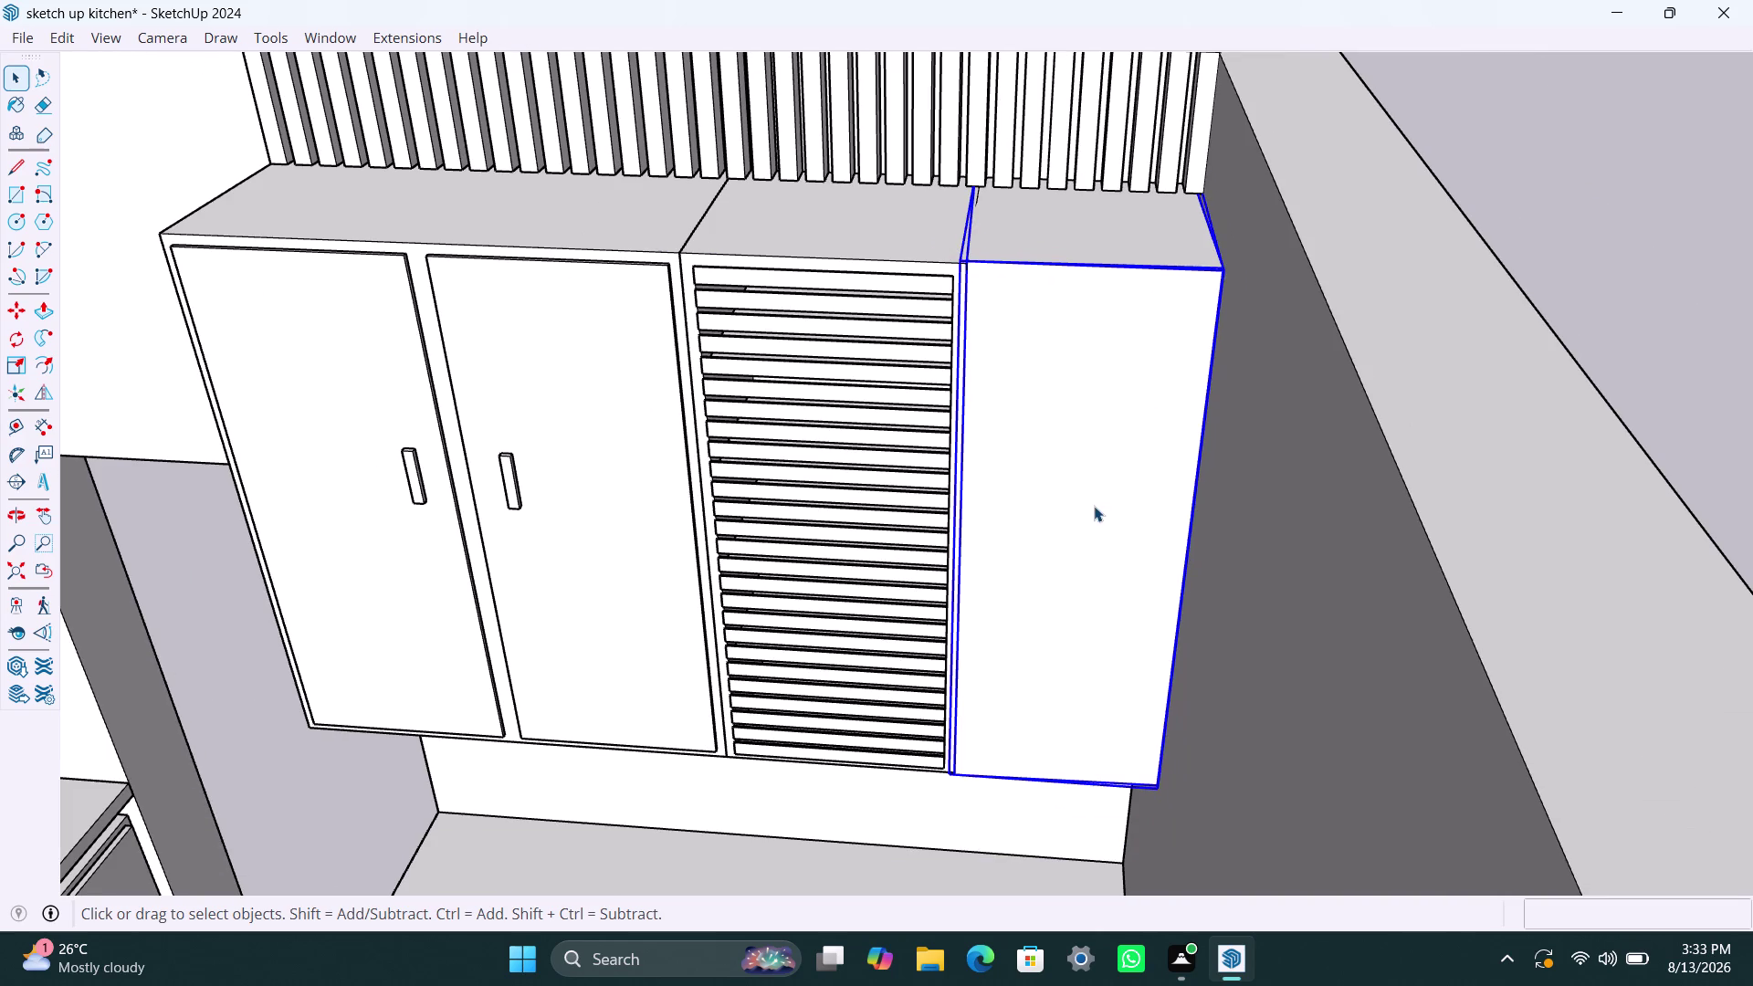
key(m)
click(1090, 506)
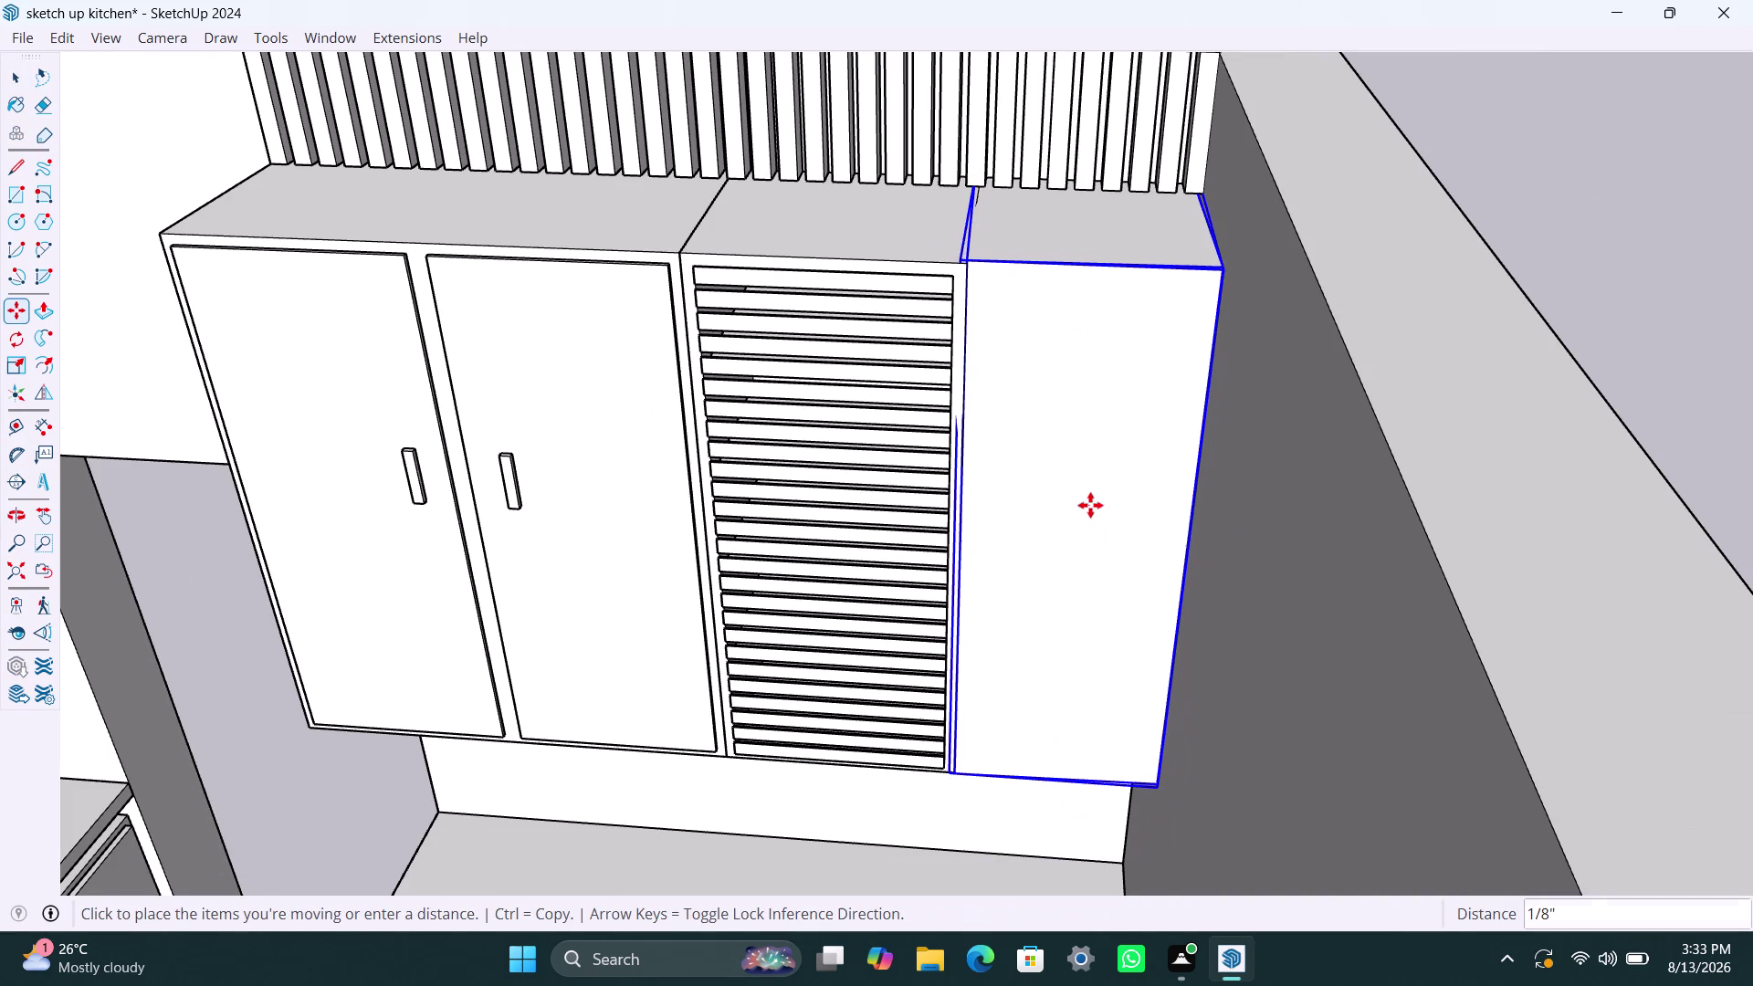
key(Escape)
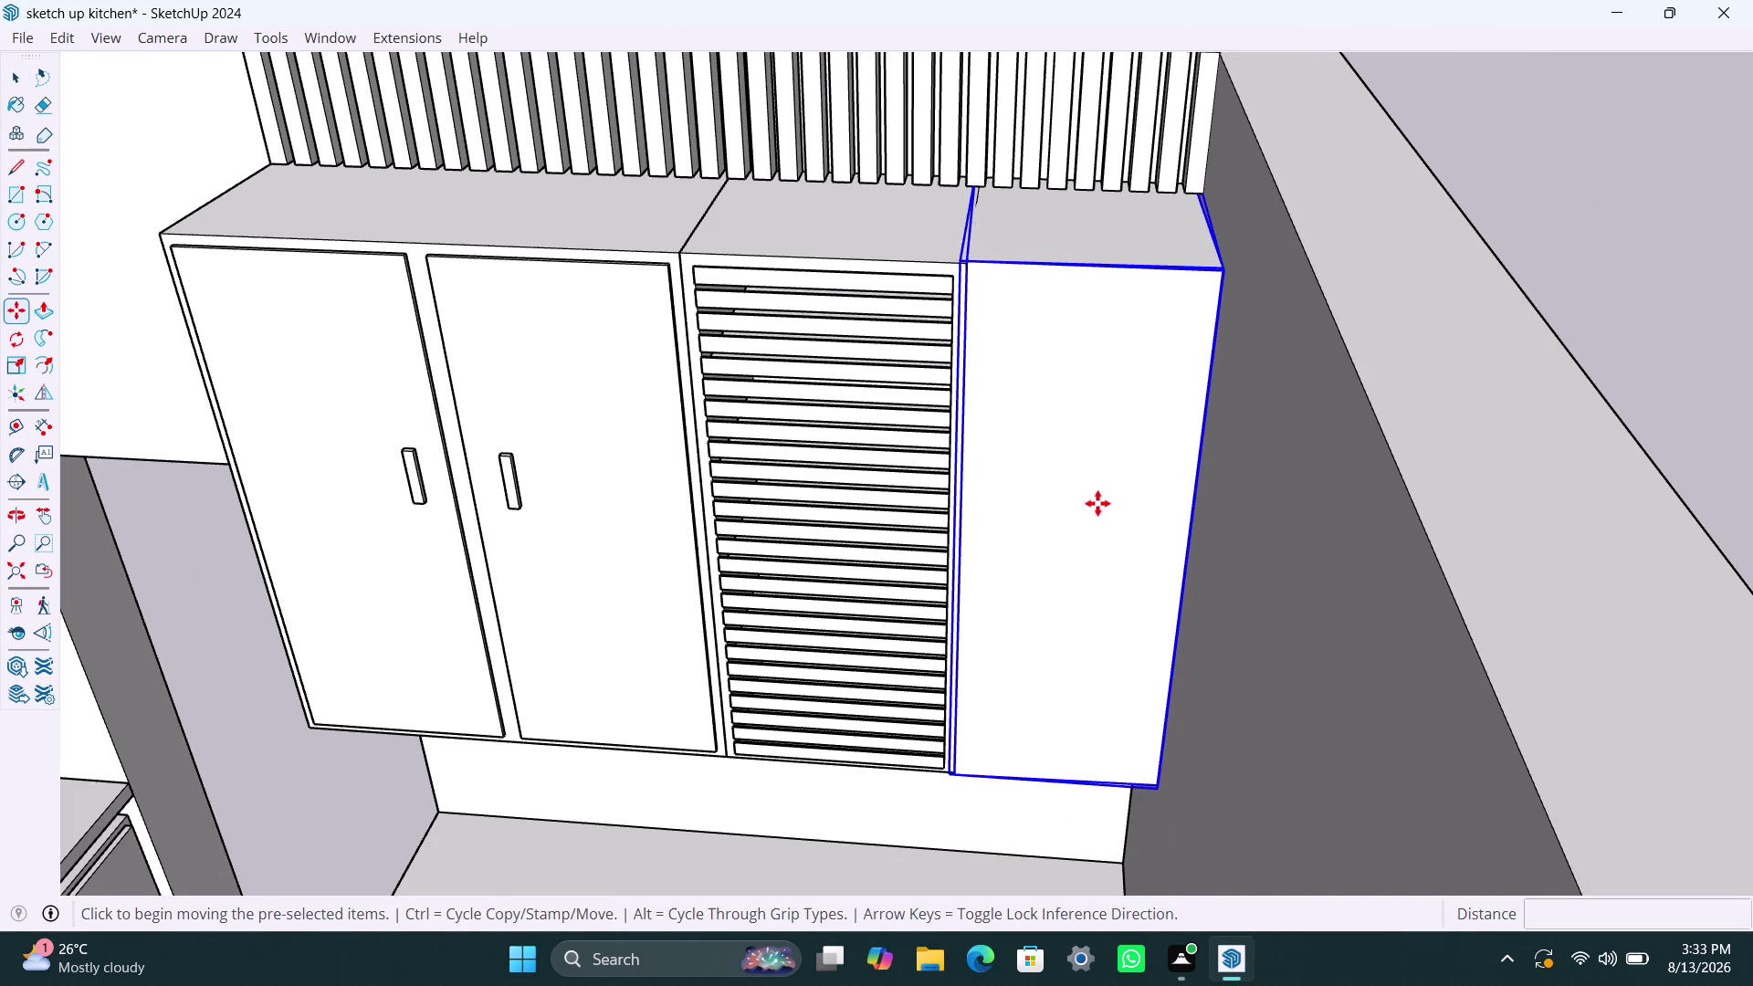
key(ctrl+z)
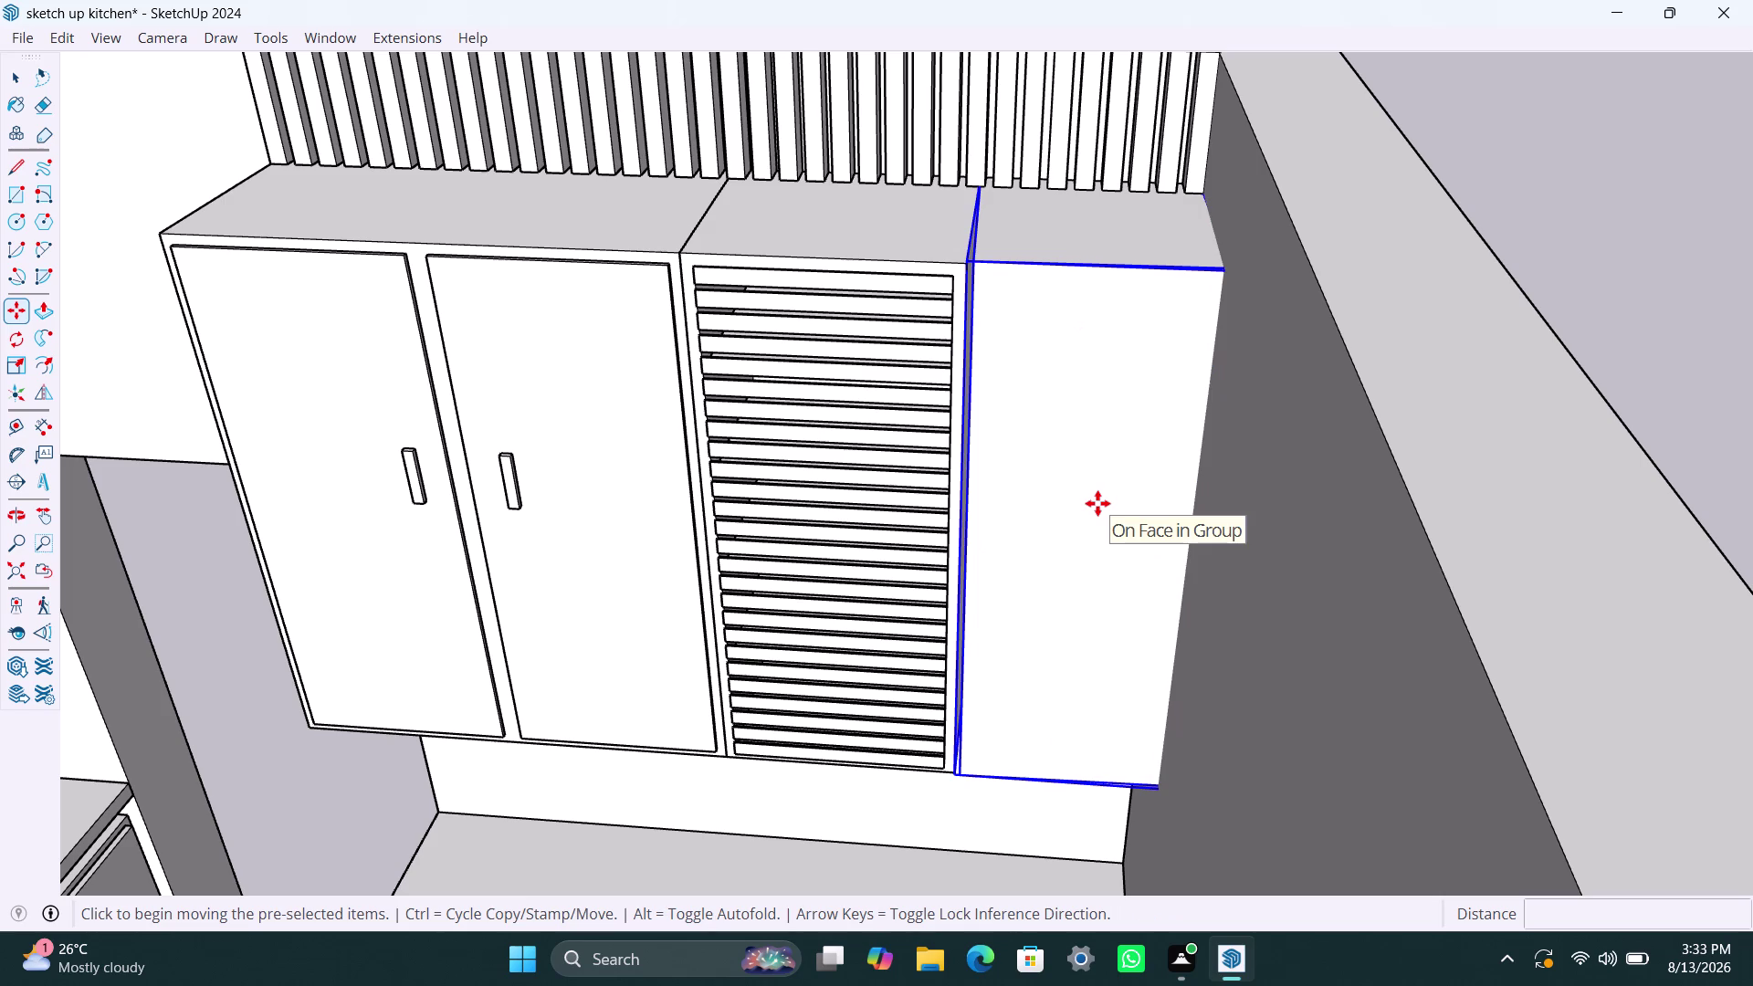
key(space)
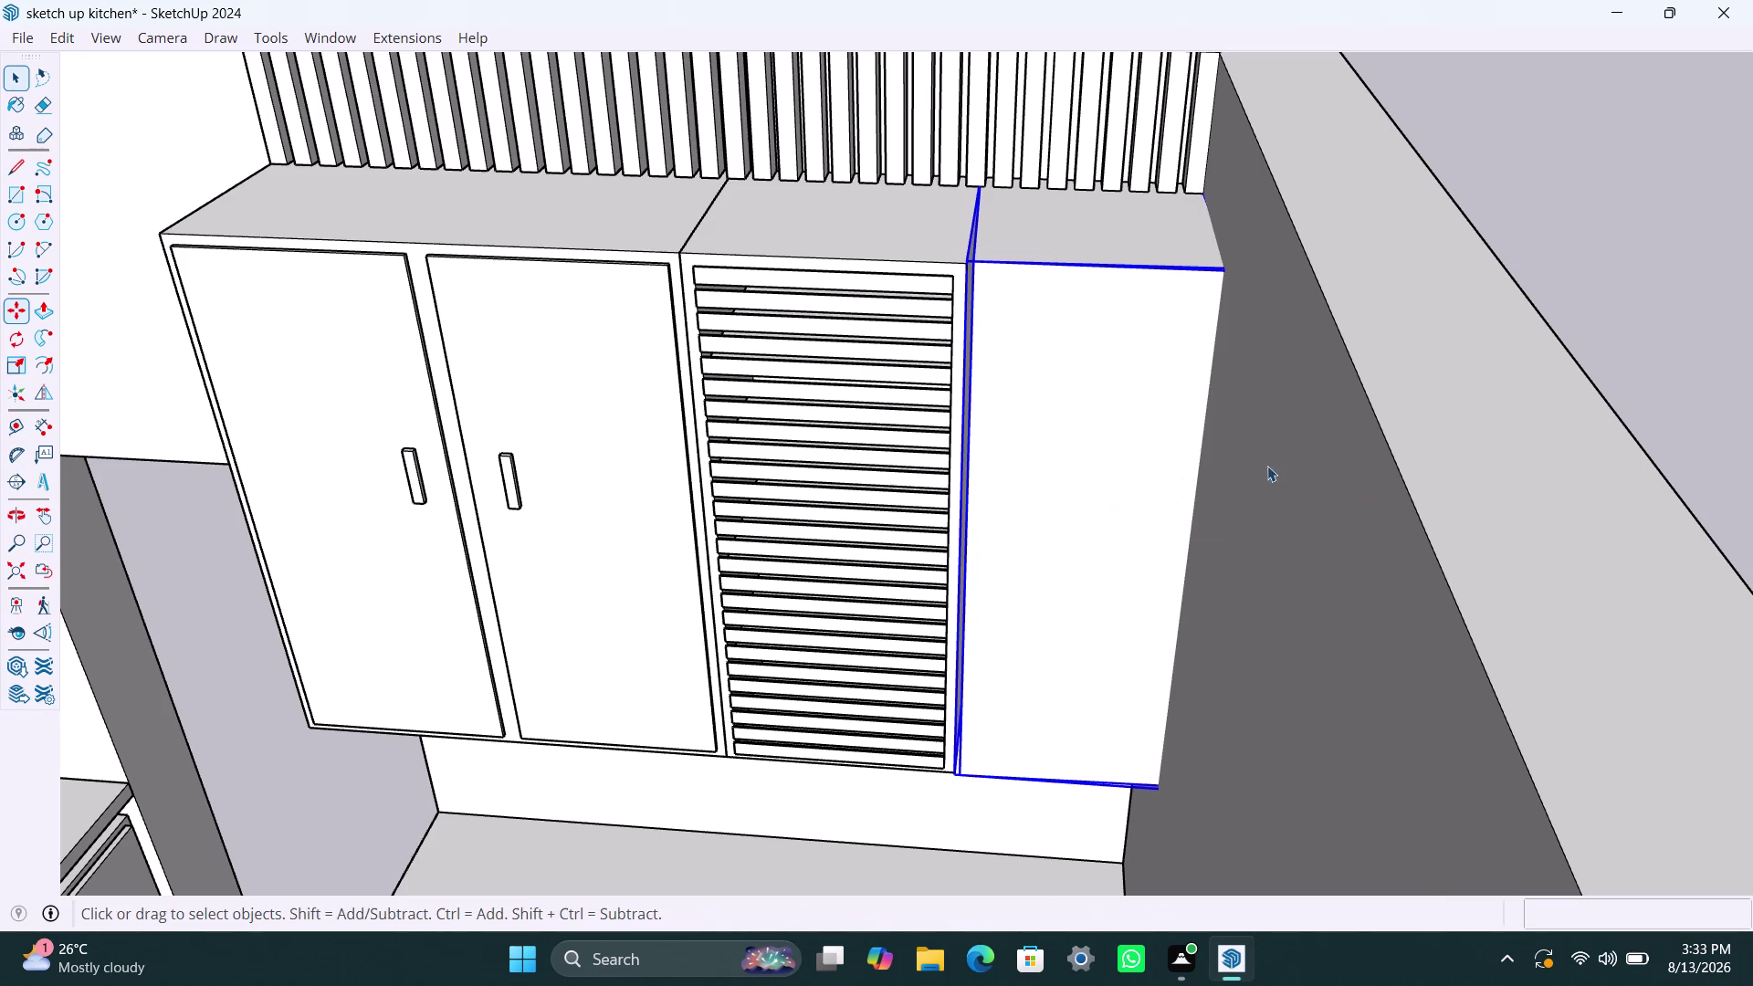
click(1734, 440)
scroll(up, 3)
middle_drag(1024, 790, 1023, 790)
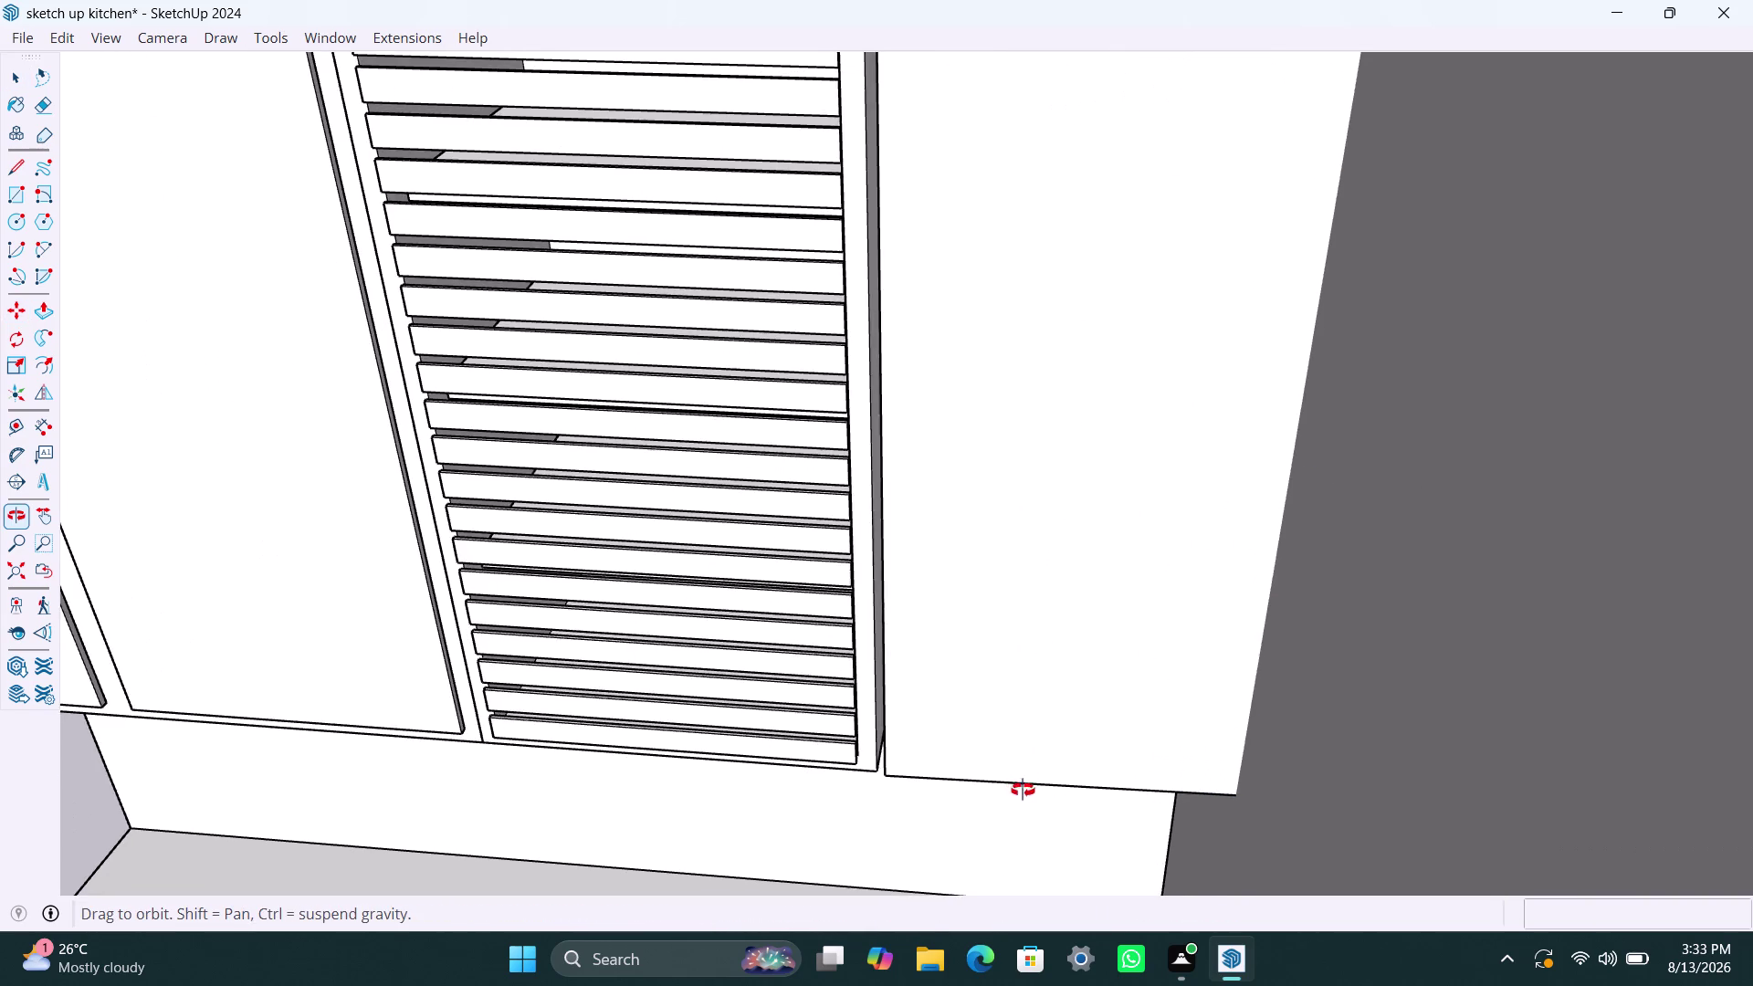
middle_drag(1022, 791, 951, 814)
scroll(down, 3)
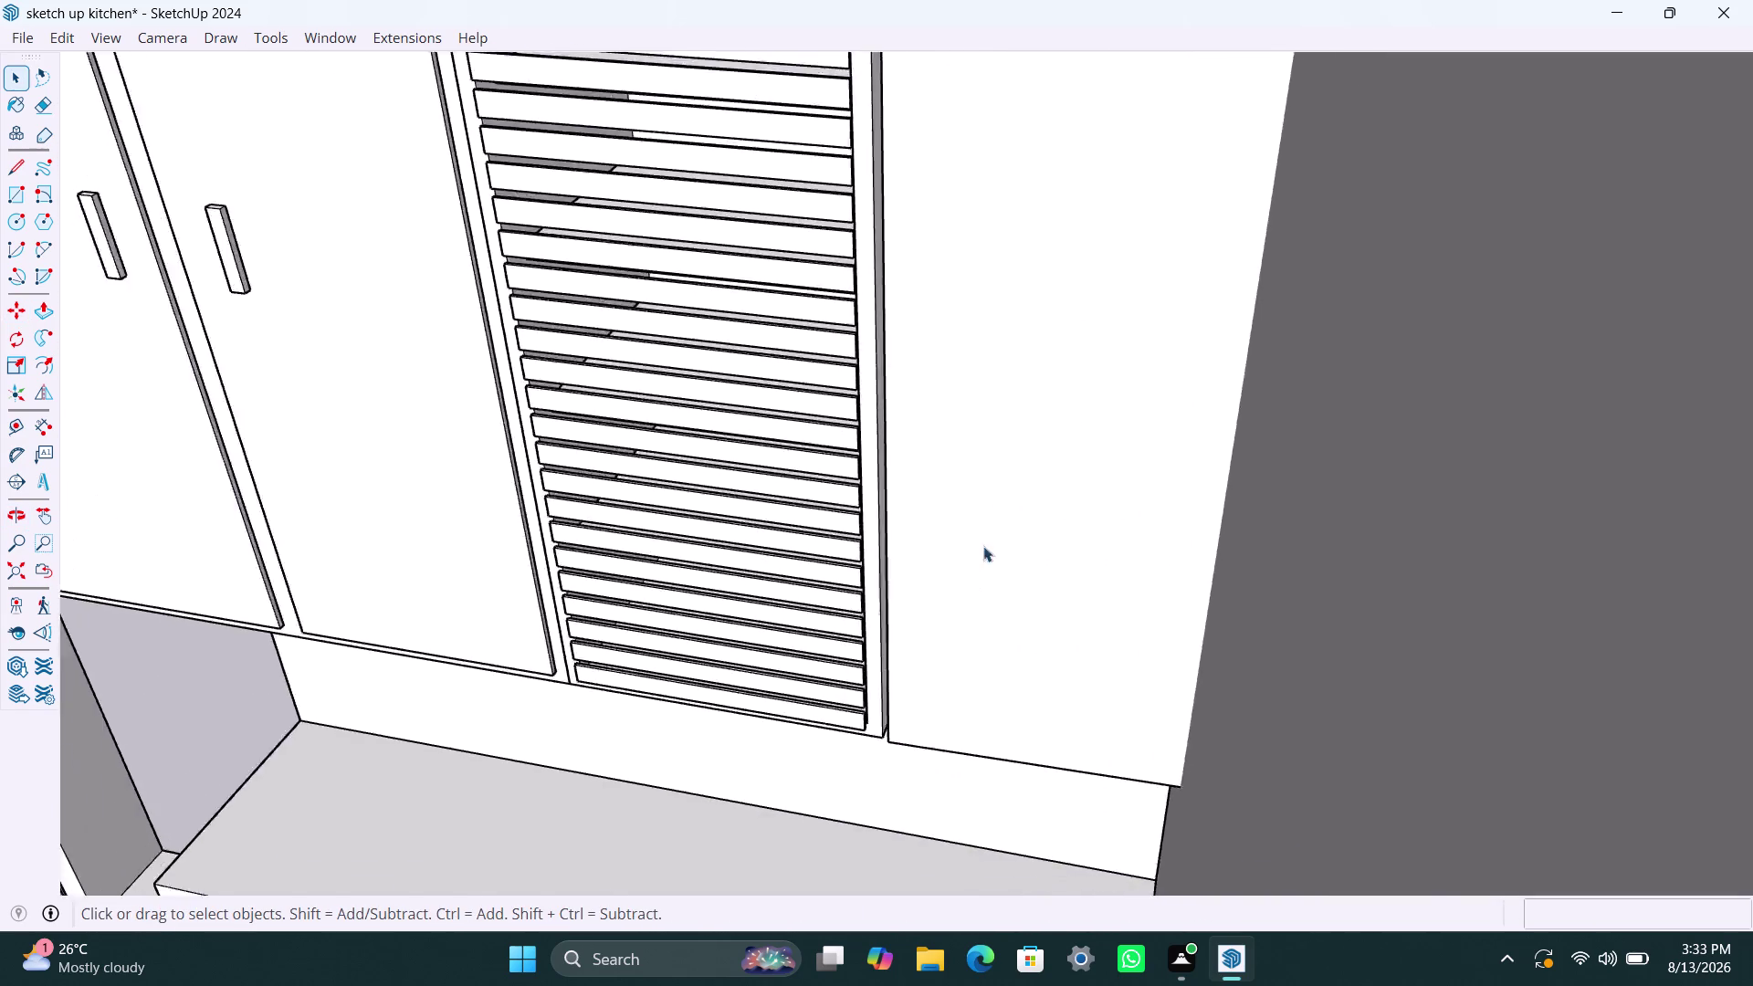
scroll(down, 3)
middle_drag(912, 512, 1334, 622)
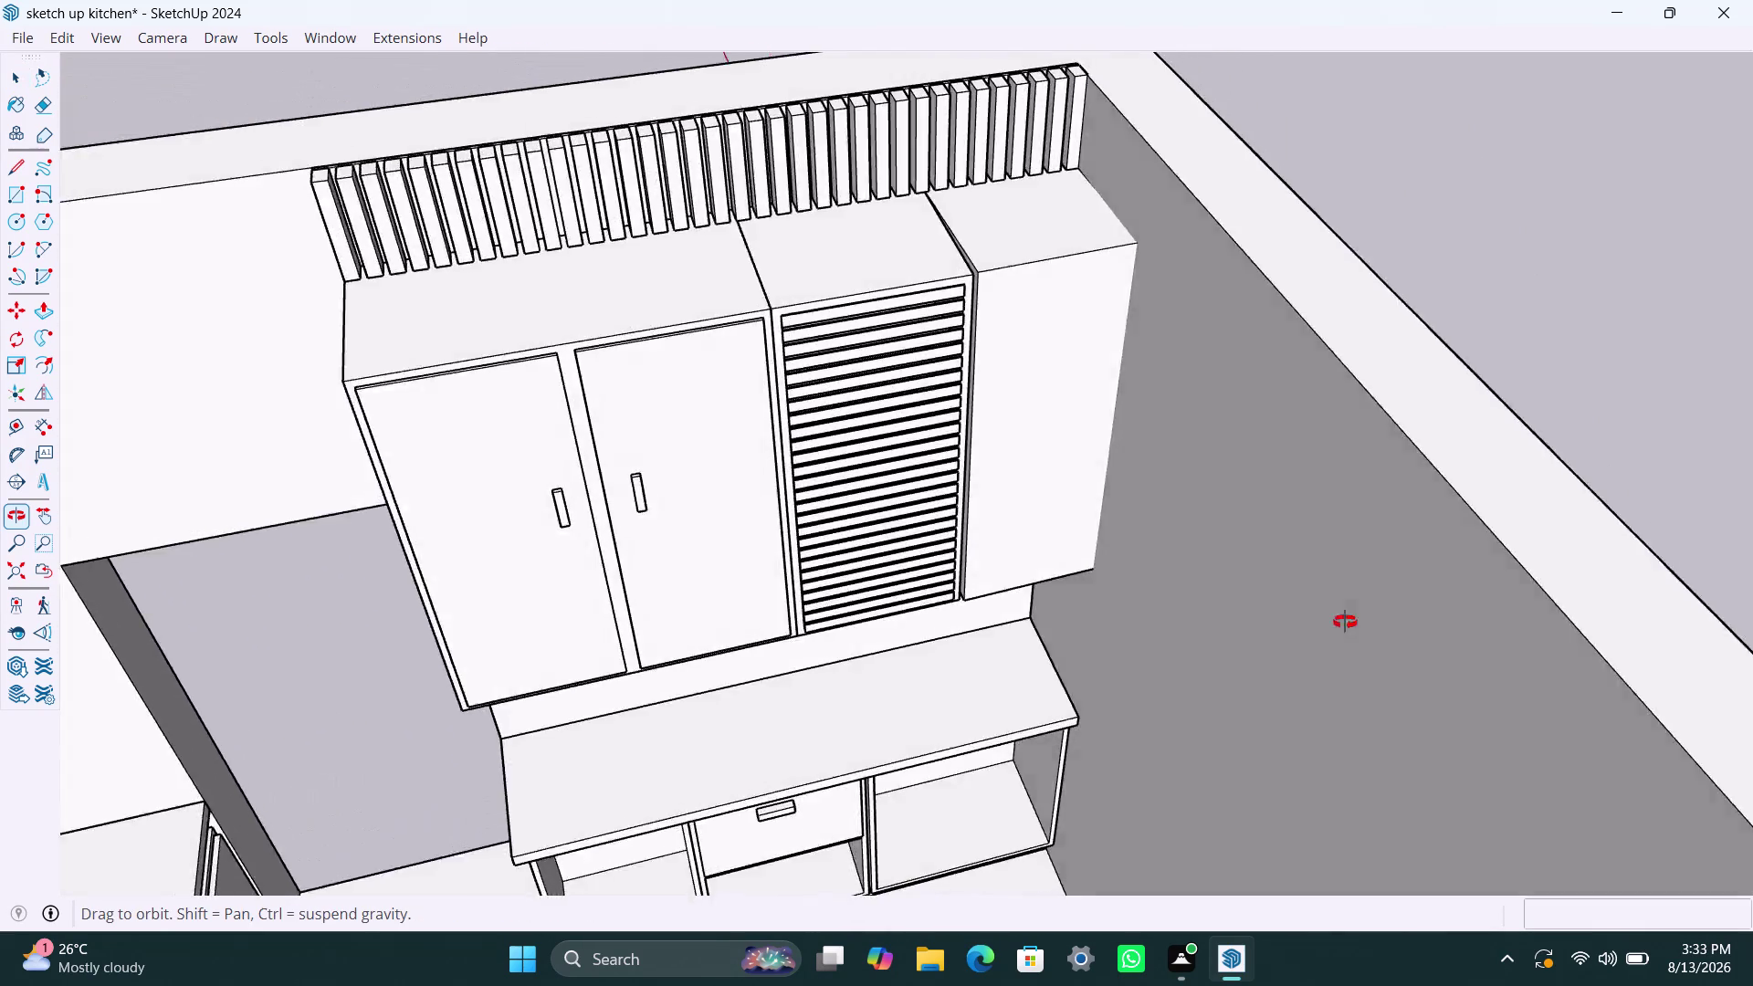
middle_drag(1334, 622, 1407, 623)
scroll(down, 3)
scroll(down, 3)
middle_drag(1039, 580, 1418, 603)
scroll(down, 3)
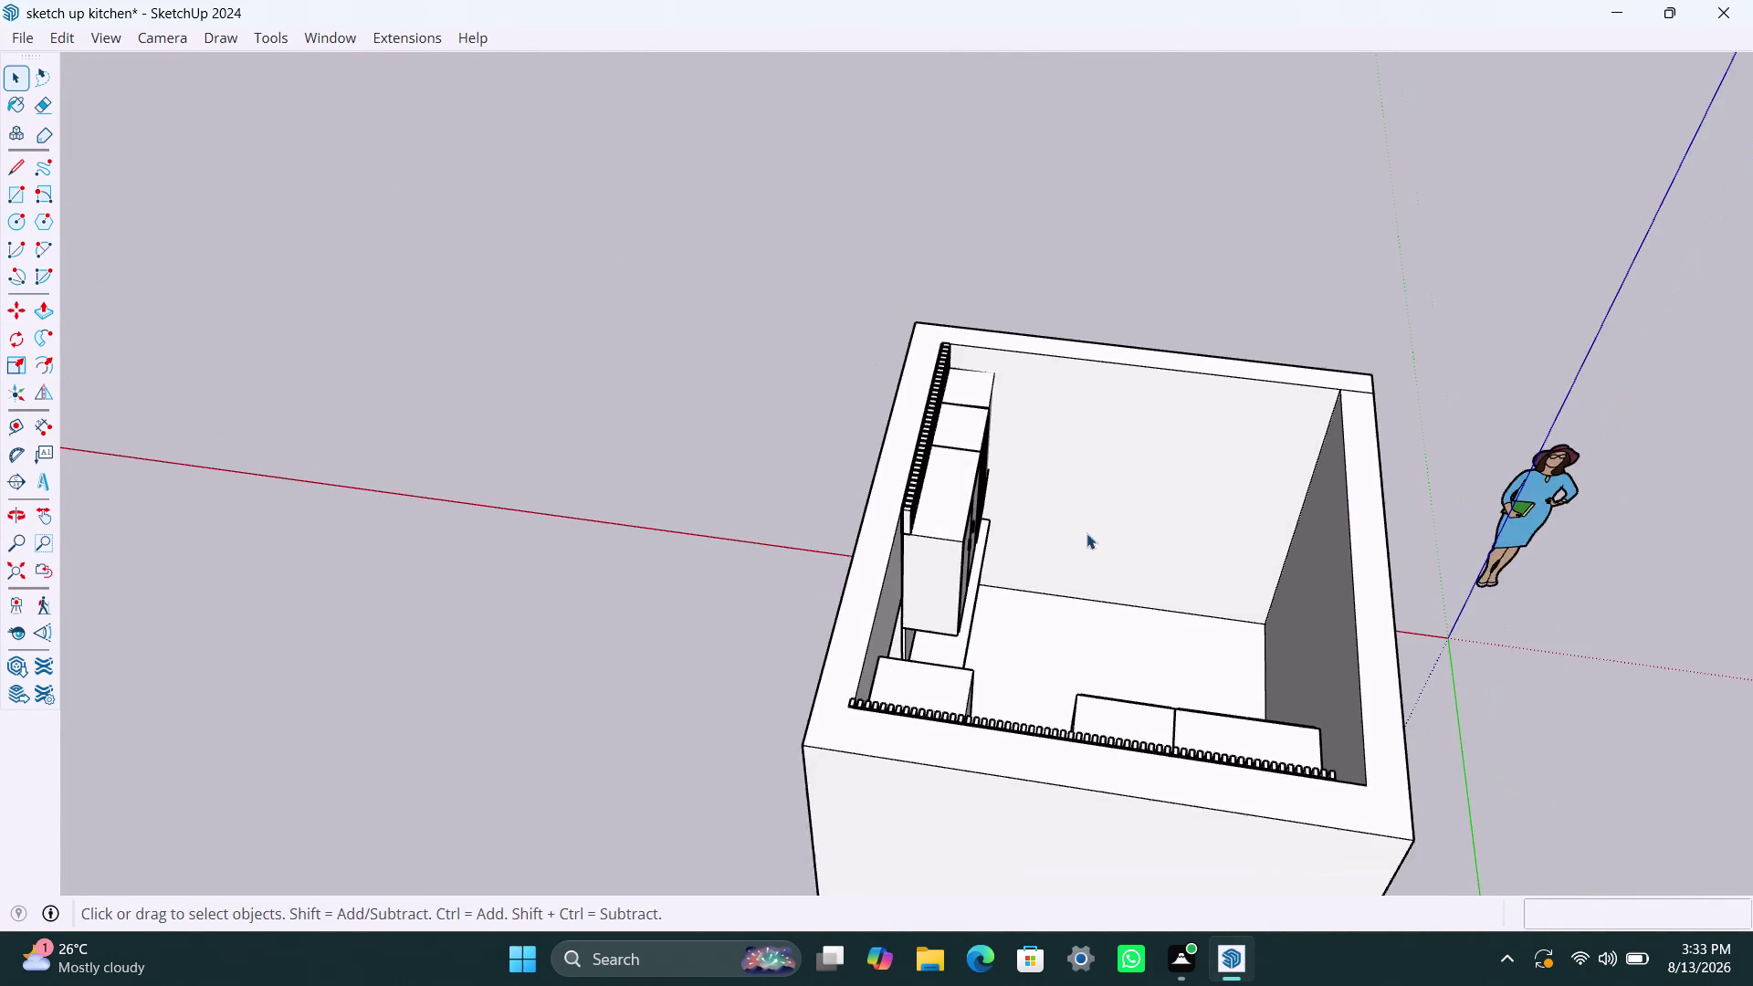
middle_drag(1054, 552, 1111, 565)
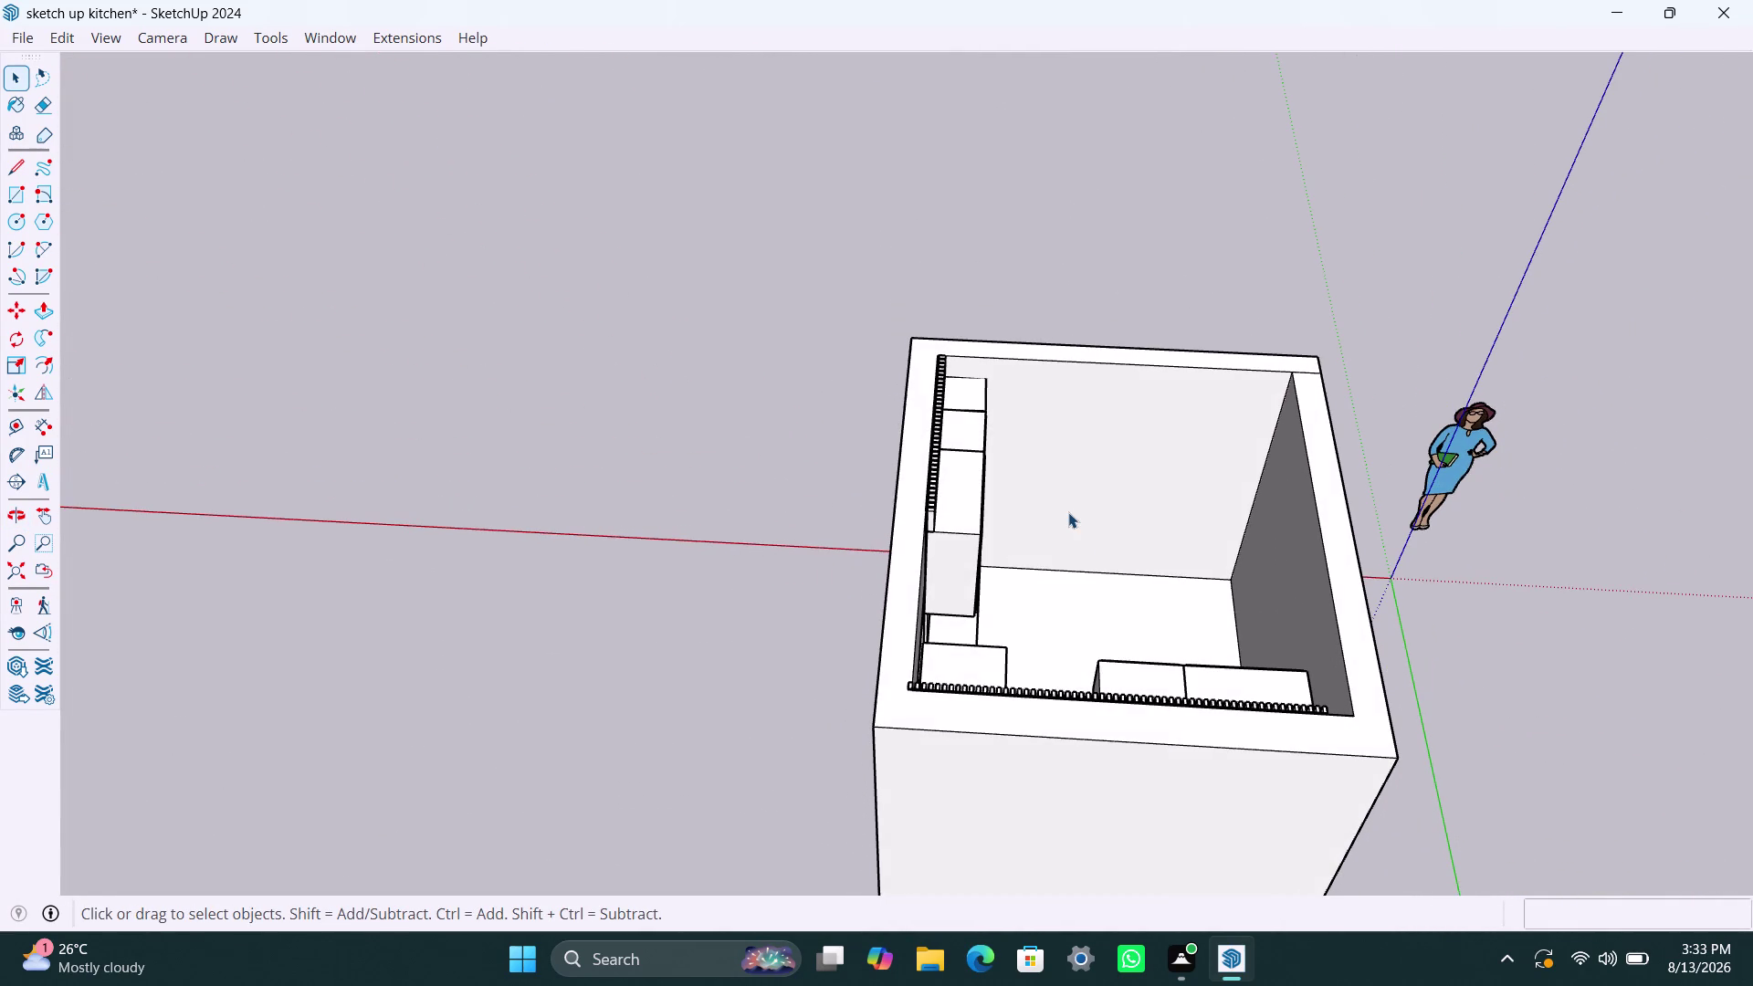